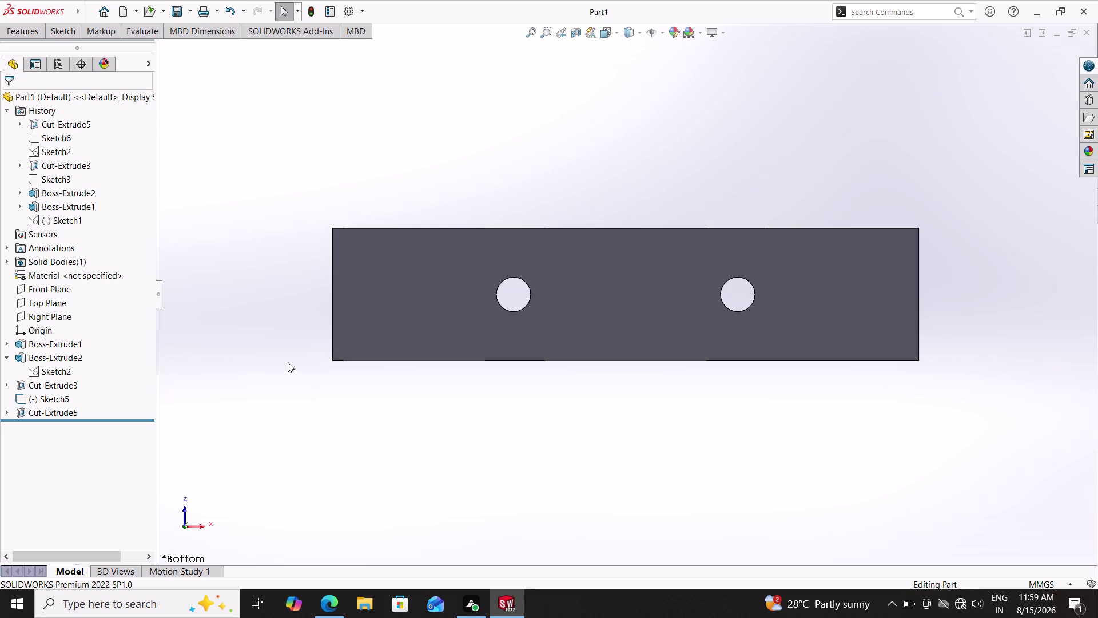
Sketch a center rectangle on the block's bottom face, centred on the left hole.
click(68, 32)
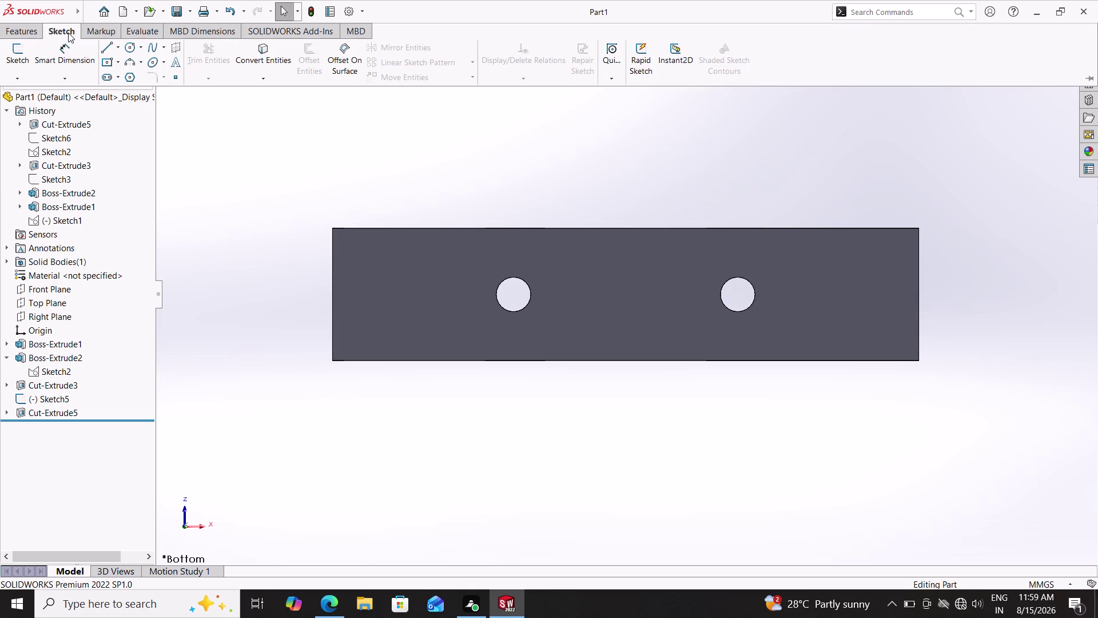
click(120, 65)
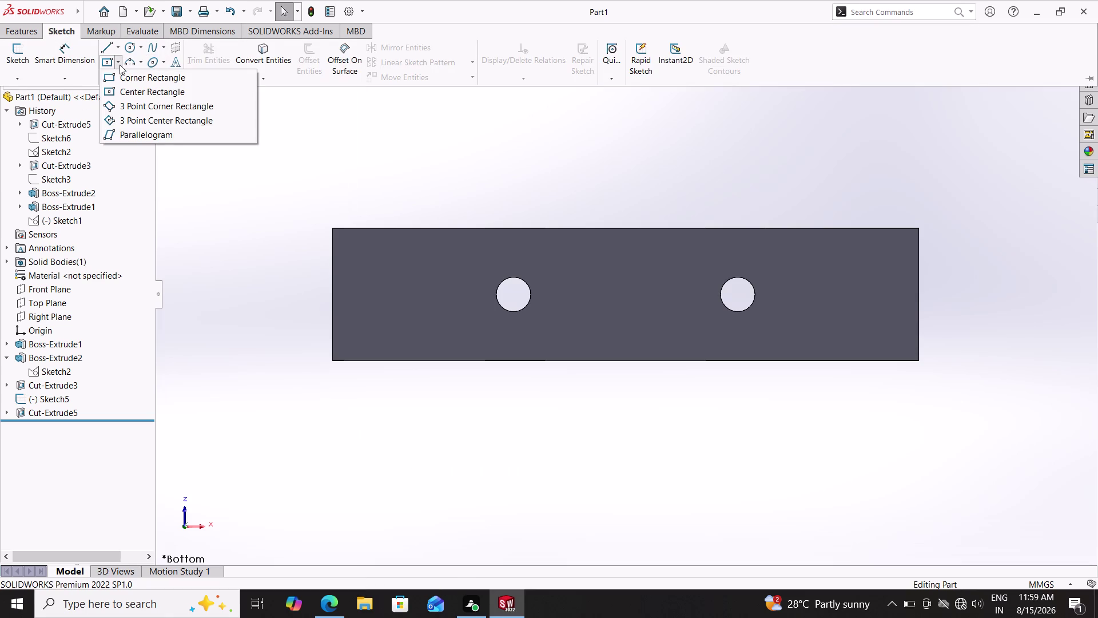
click(136, 89)
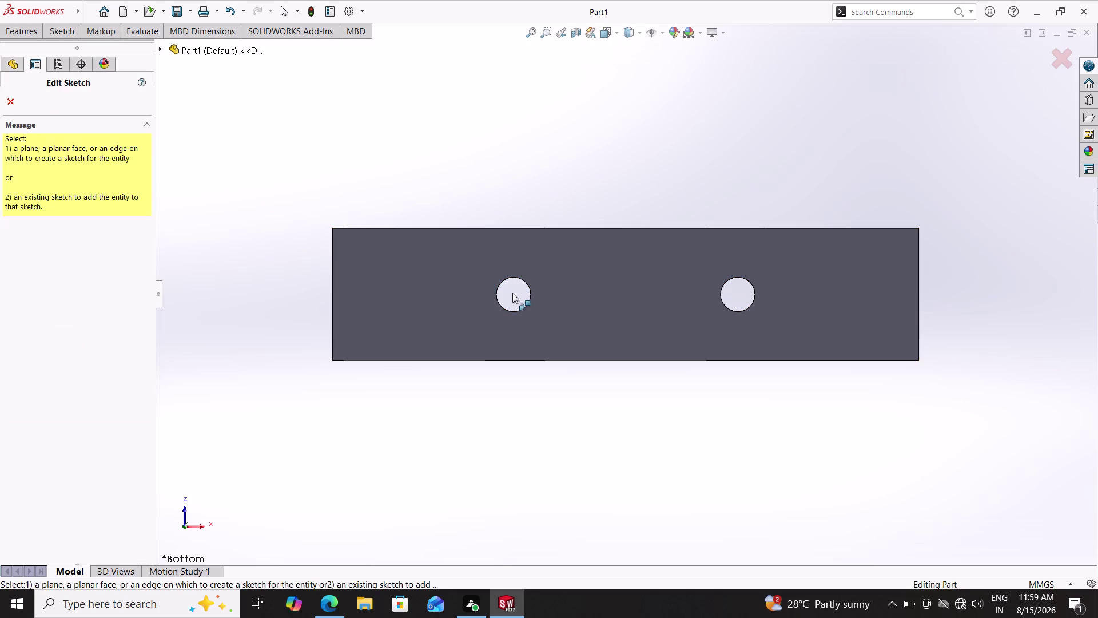
click(534, 299)
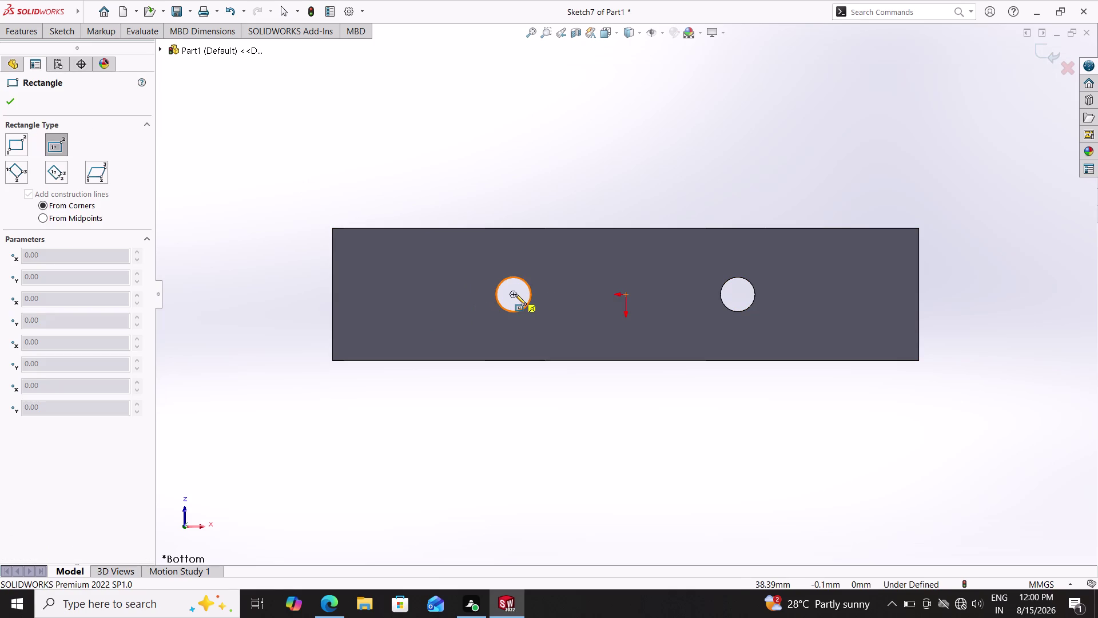
click(512, 294)
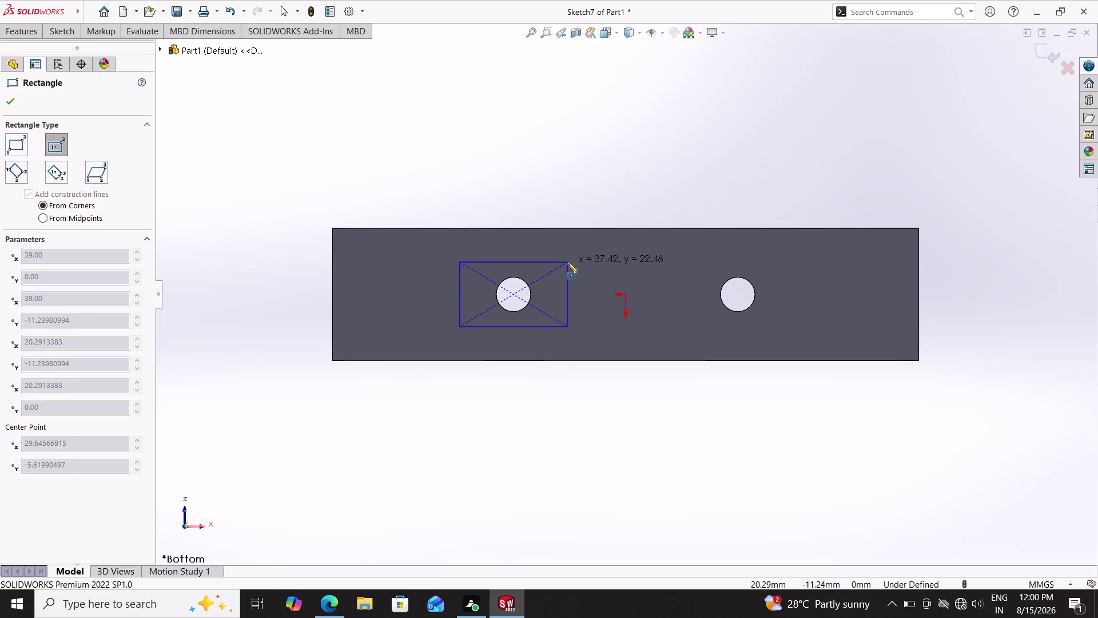
click(566, 262)
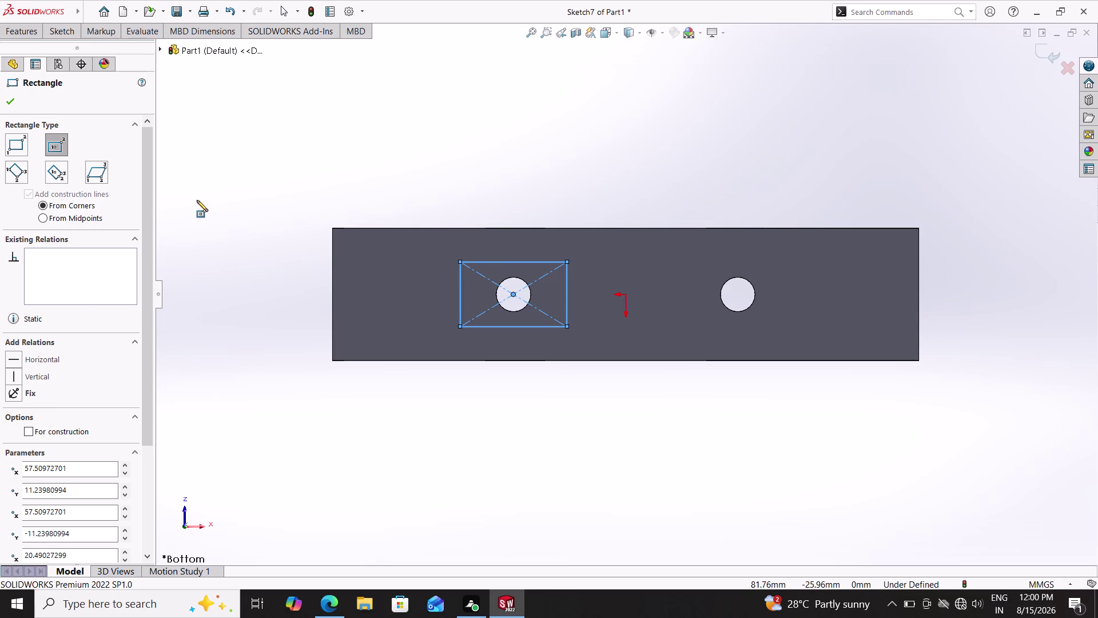
double_click(49, 25)
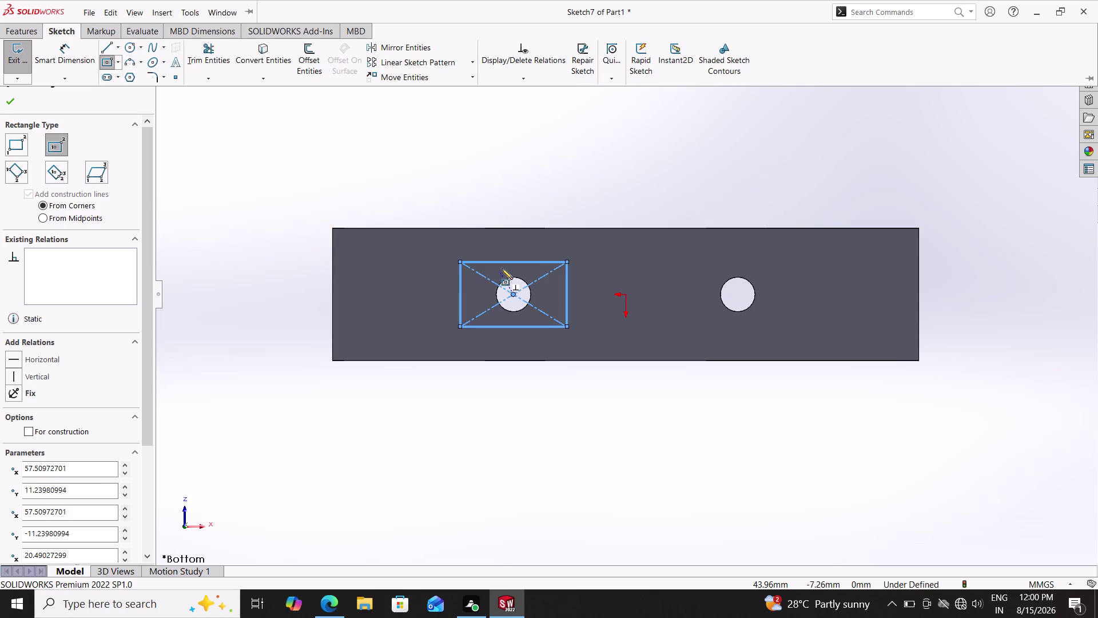
click(72, 58)
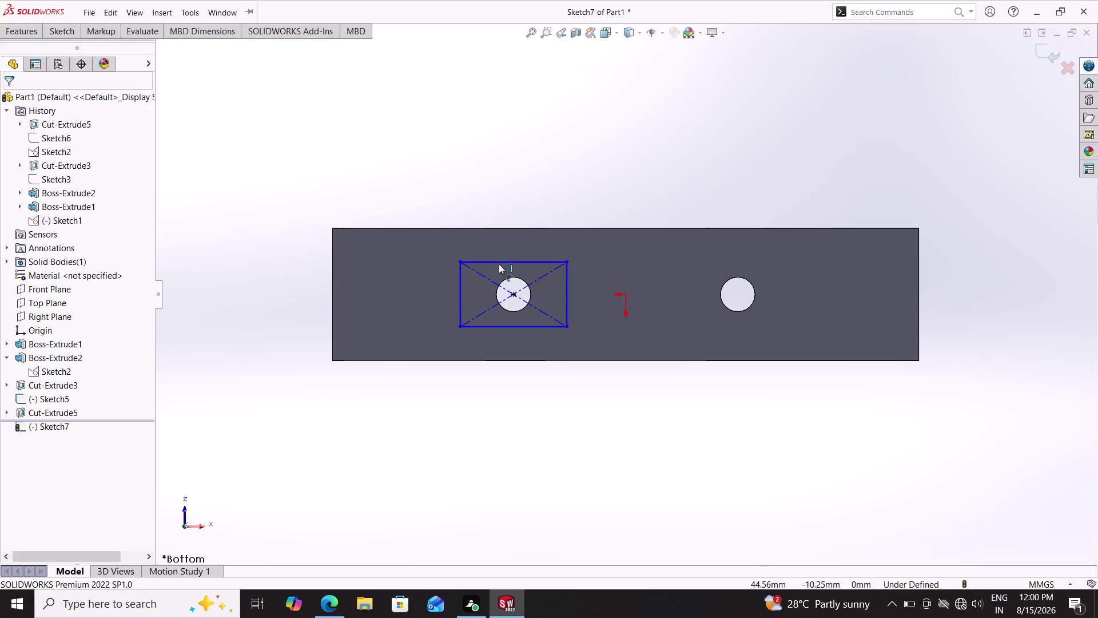
Dimension the rectangle's top and right edges at 28 mm each, making a 28 mm square.
click(501, 262)
click(505, 180)
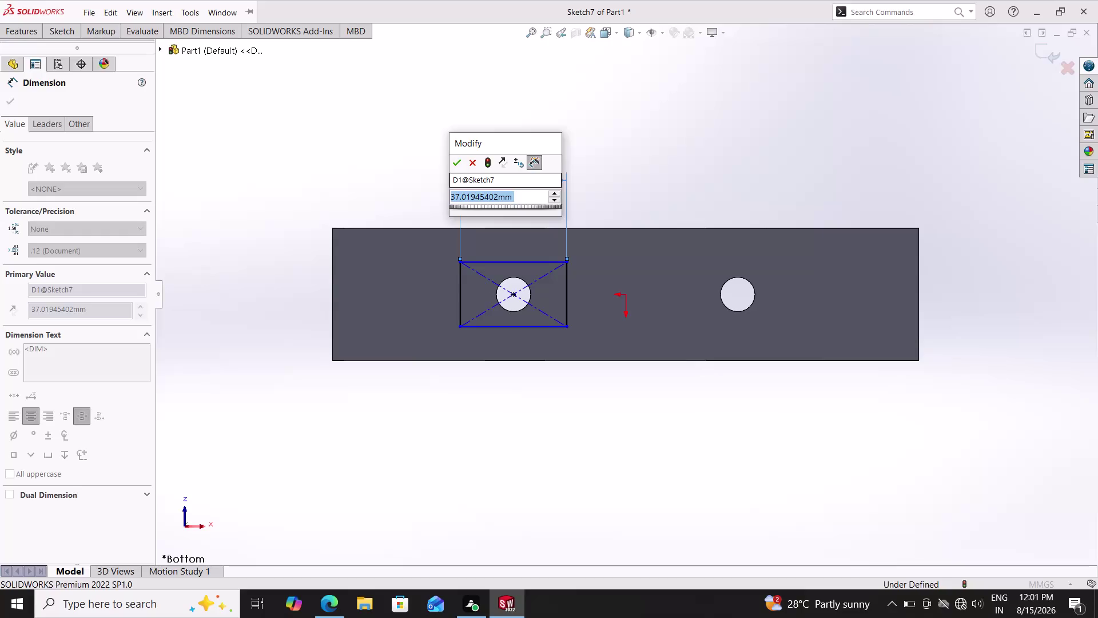
text(28)
key(Return)
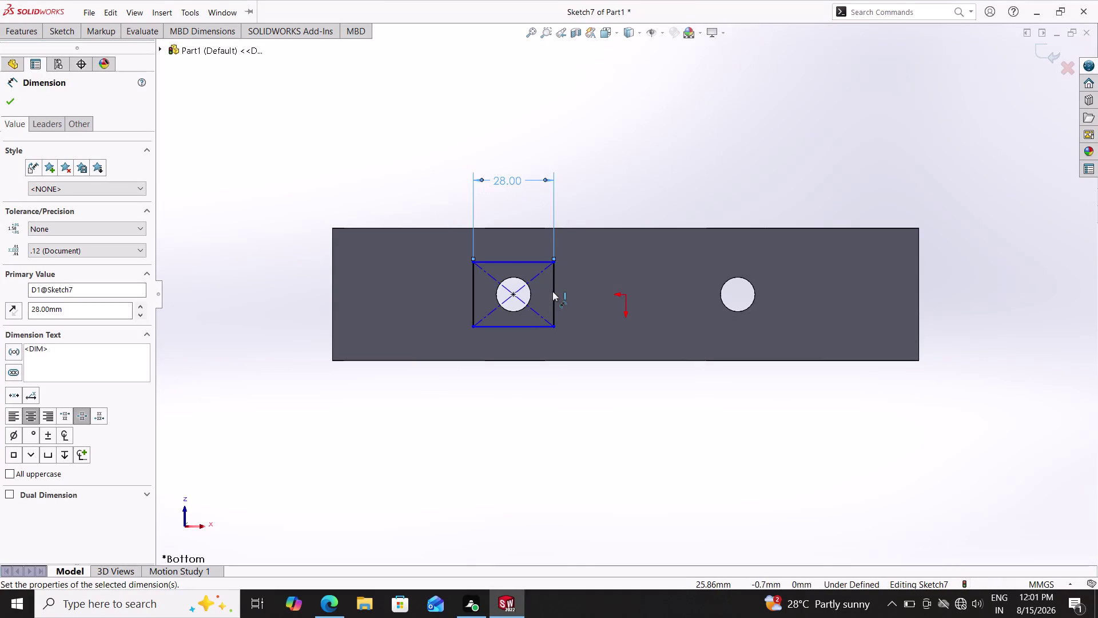
click(553, 291)
click(592, 296)
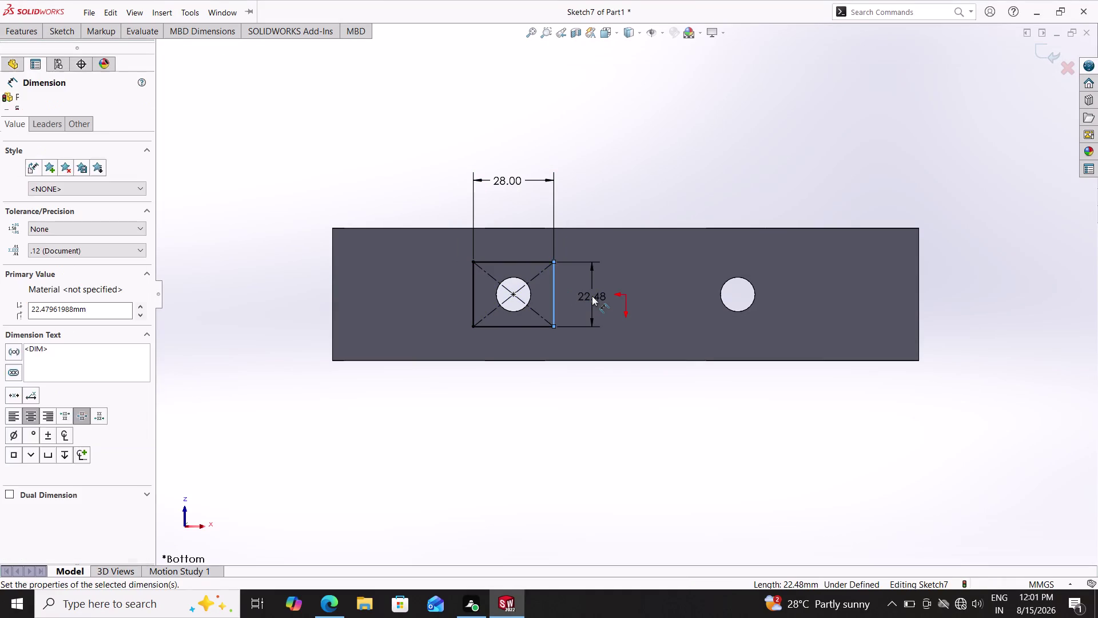
text(28)
key(Return)
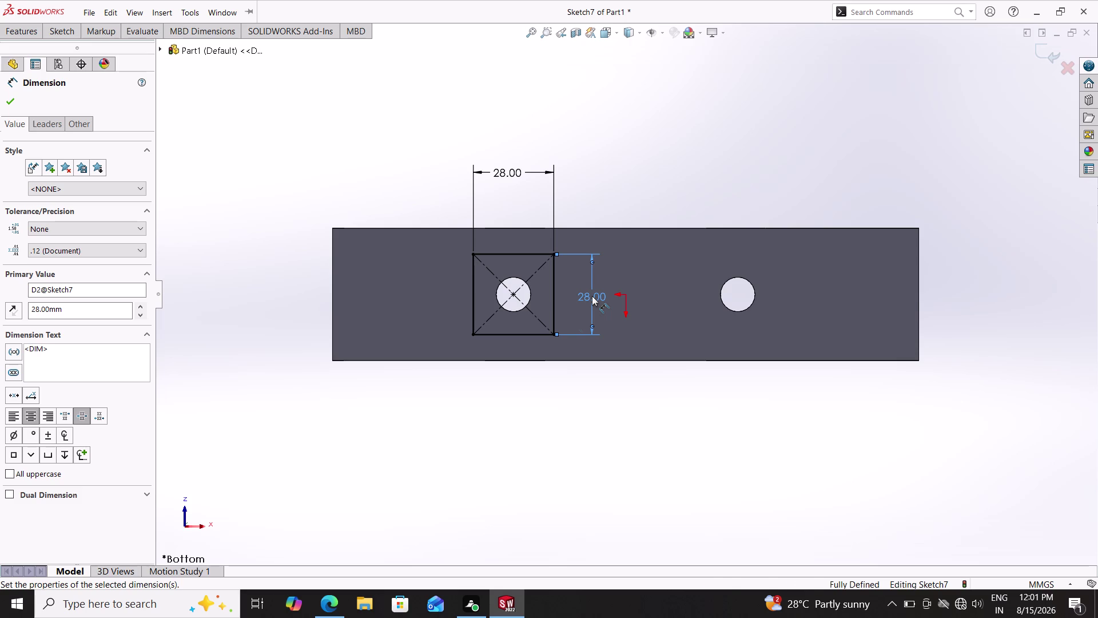
key(Escape)
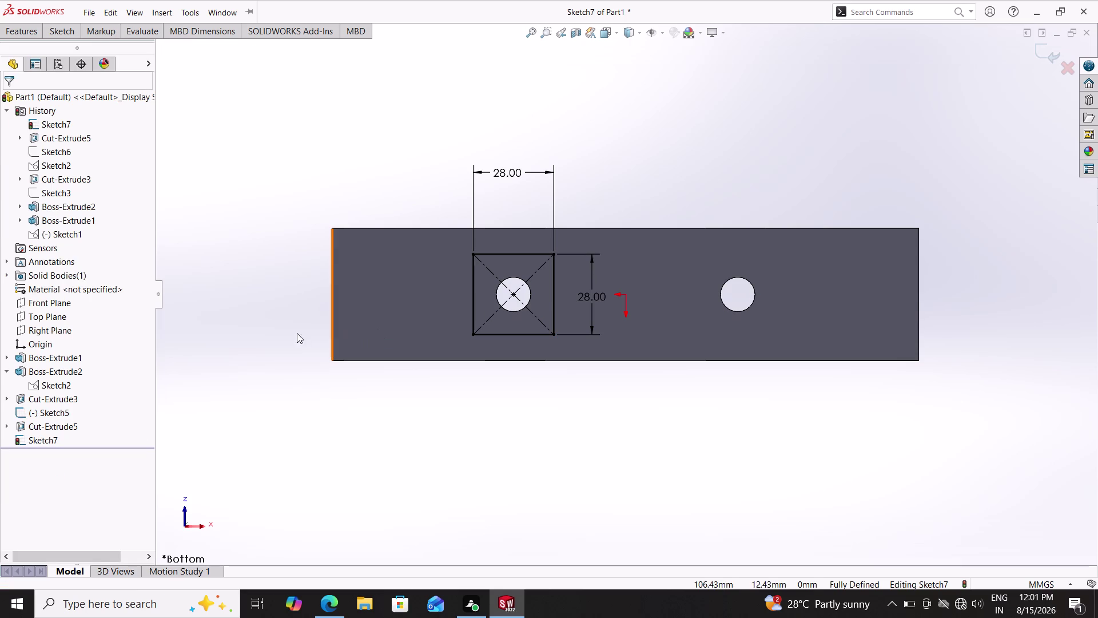
click(65, 31)
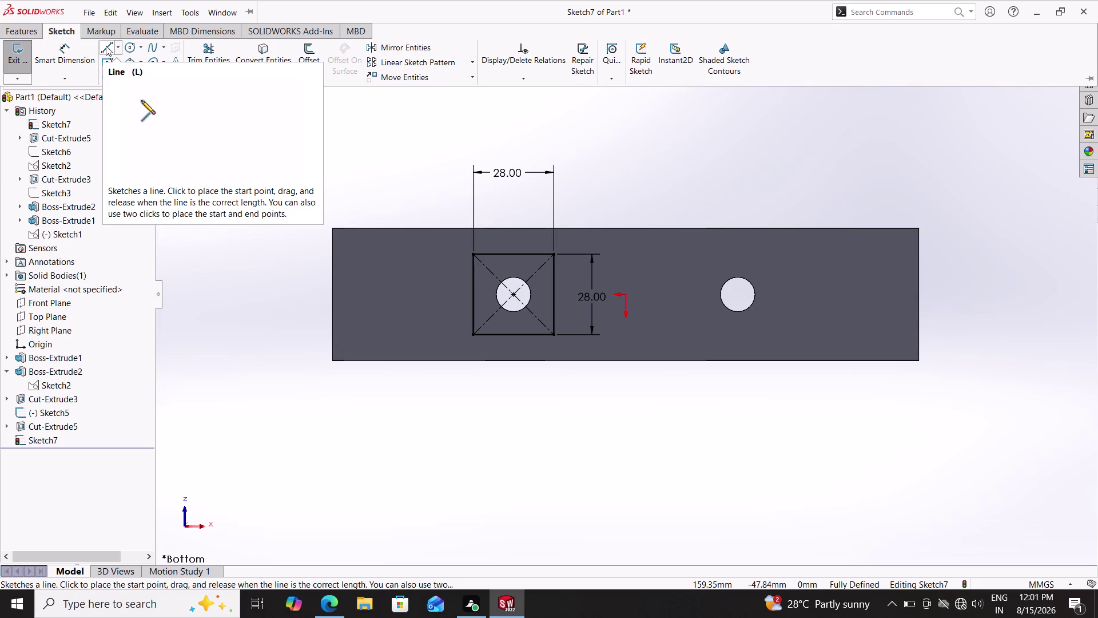
Draw a vertical construction line from the origin to just above the block.
double_click(105, 46)
double_click(67, 32)
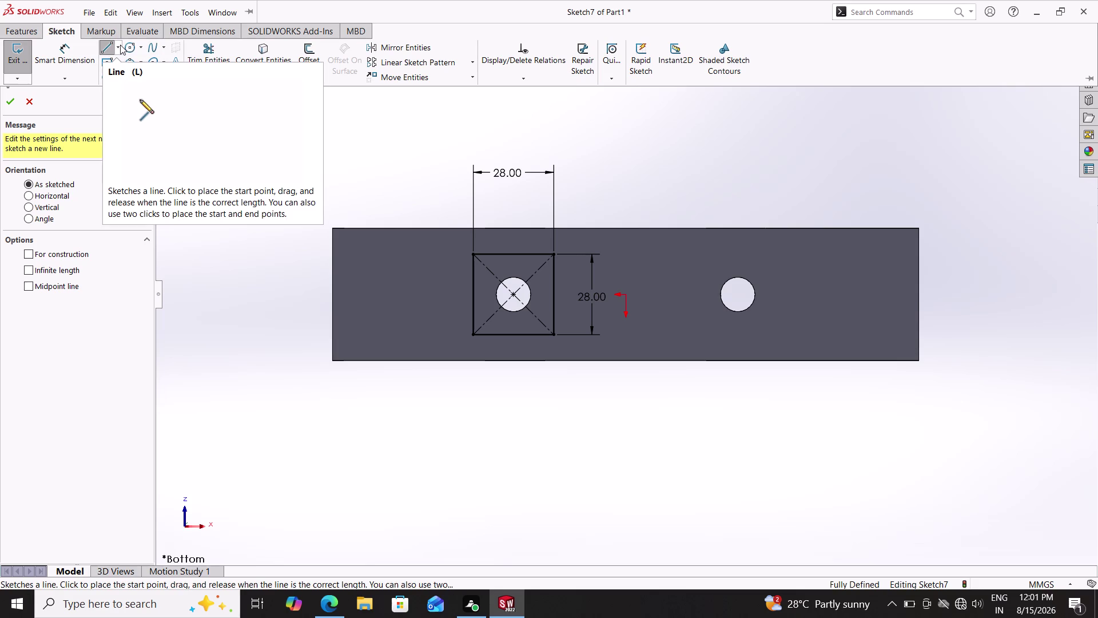
click(116, 43)
click(116, 77)
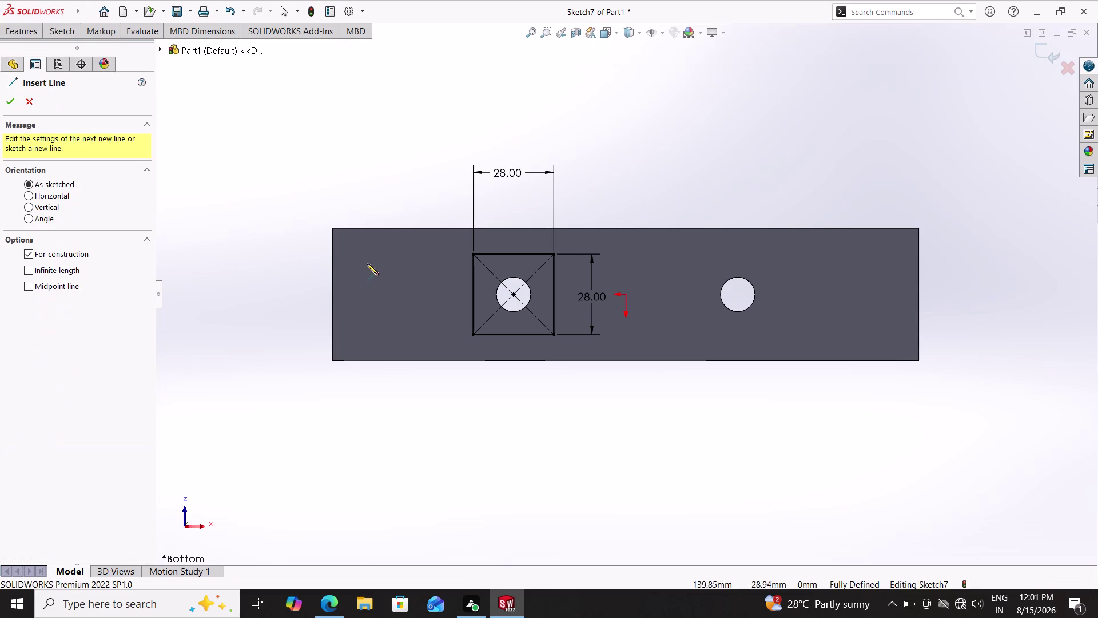
click(627, 295)
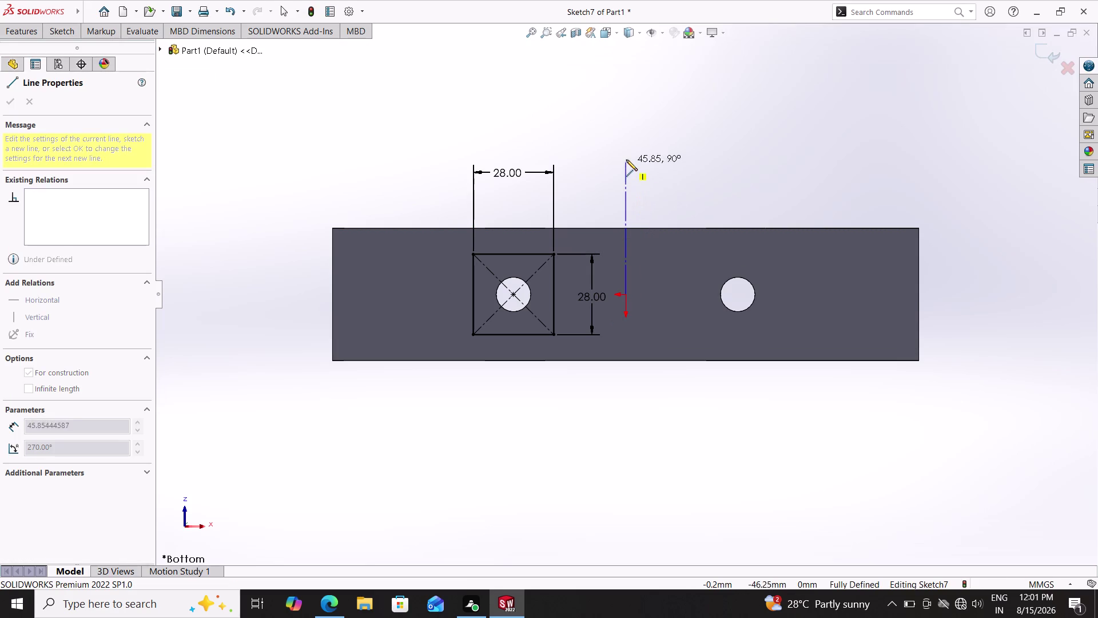
click(627, 151)
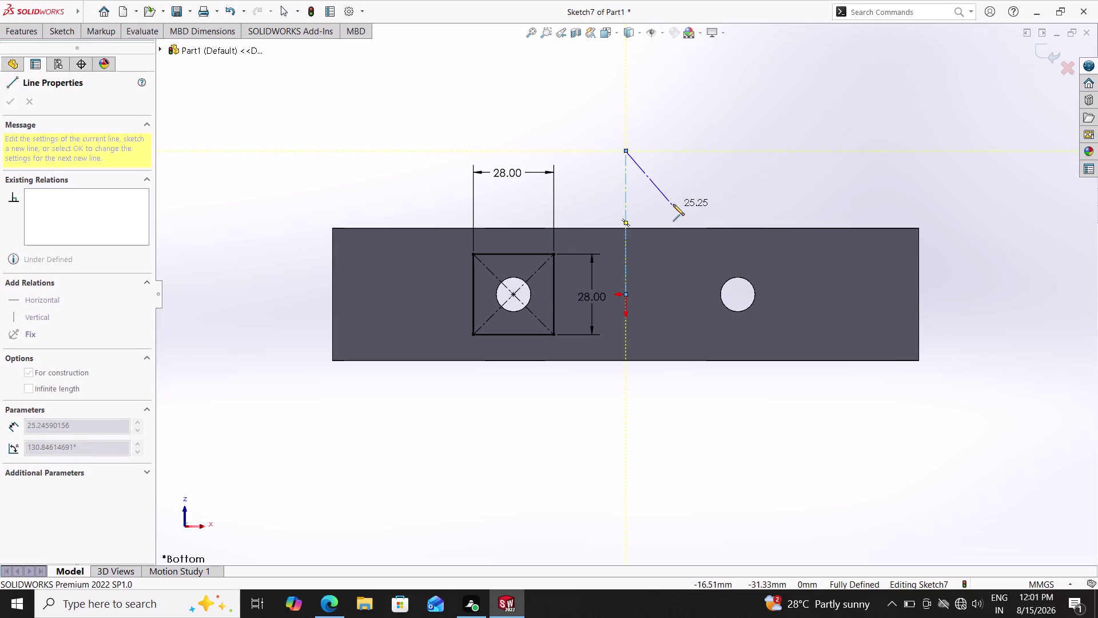
key(Escape)
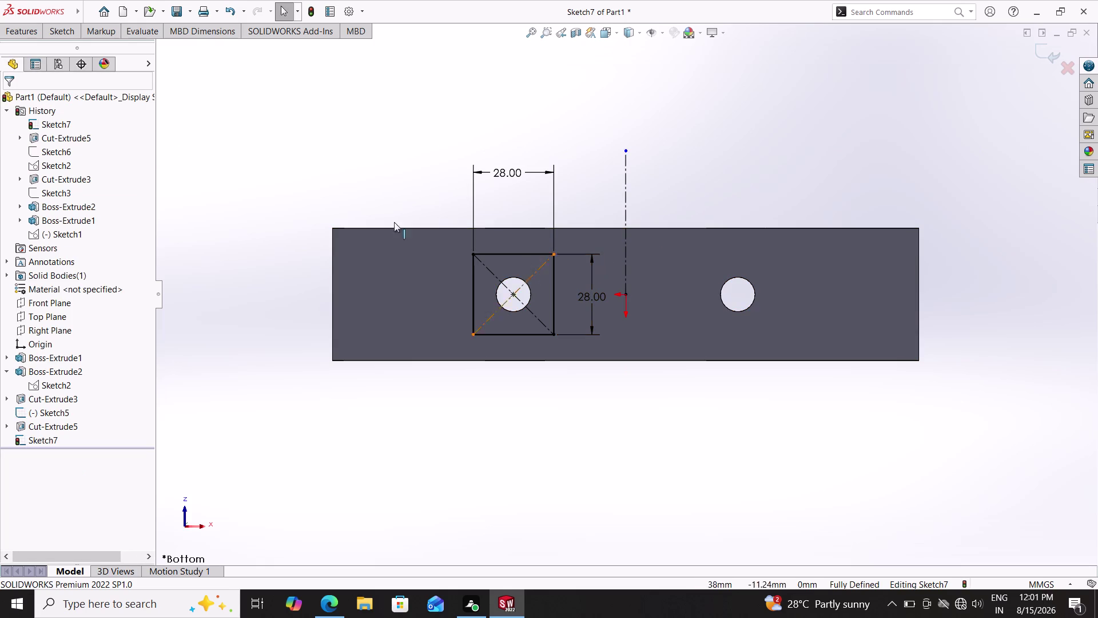
click(73, 38)
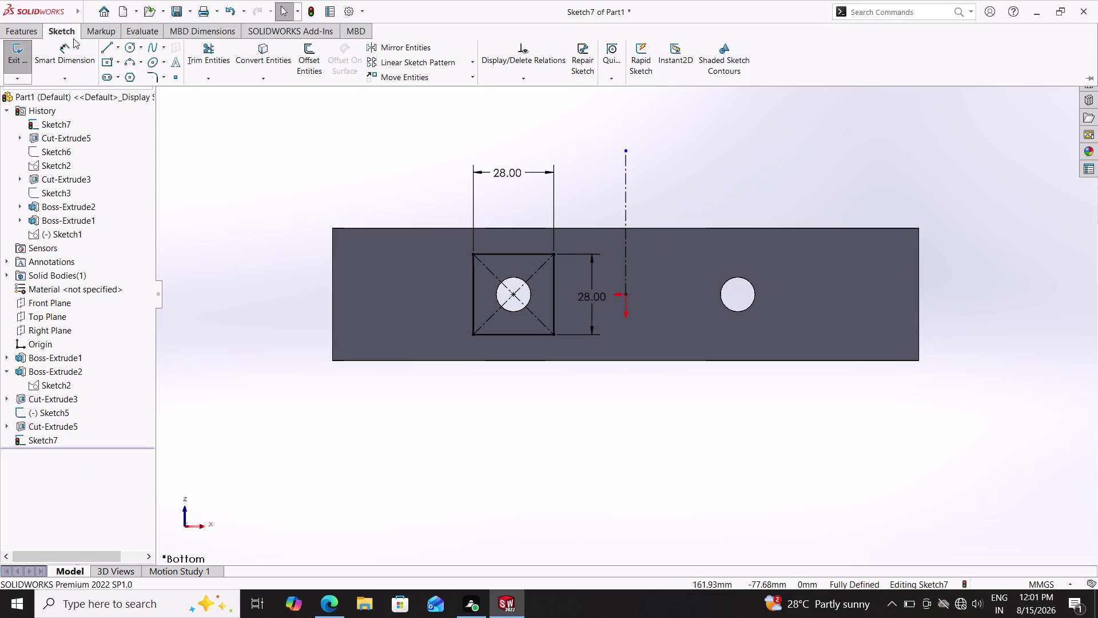
click(409, 43)
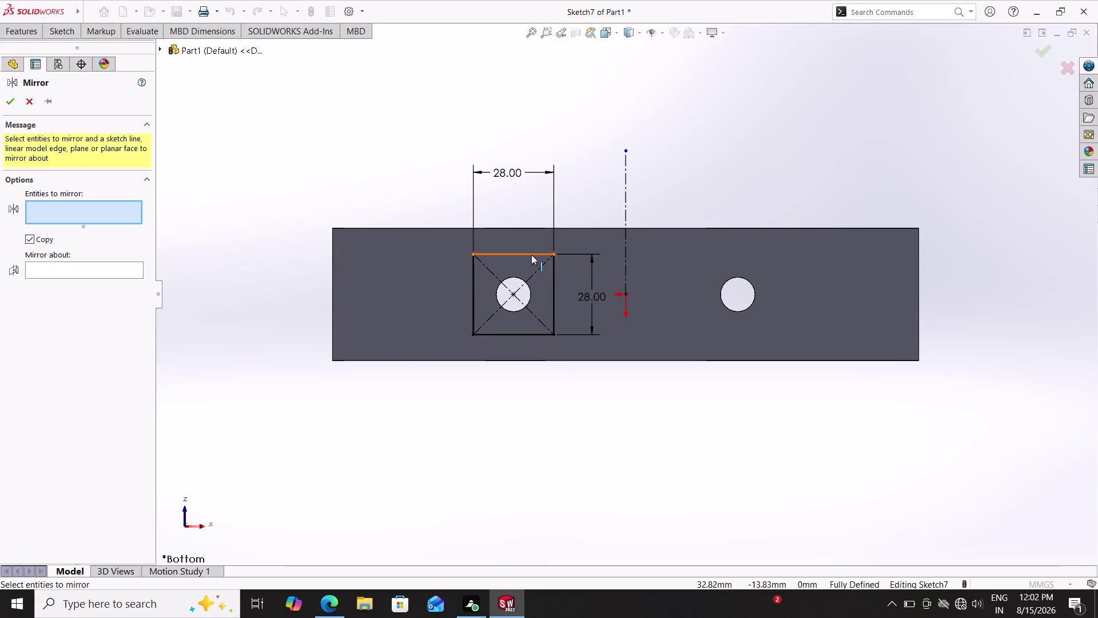
Mirror the square's four edges about the vertical construction line onto the right hole.
click(531, 255)
double_click(474, 281)
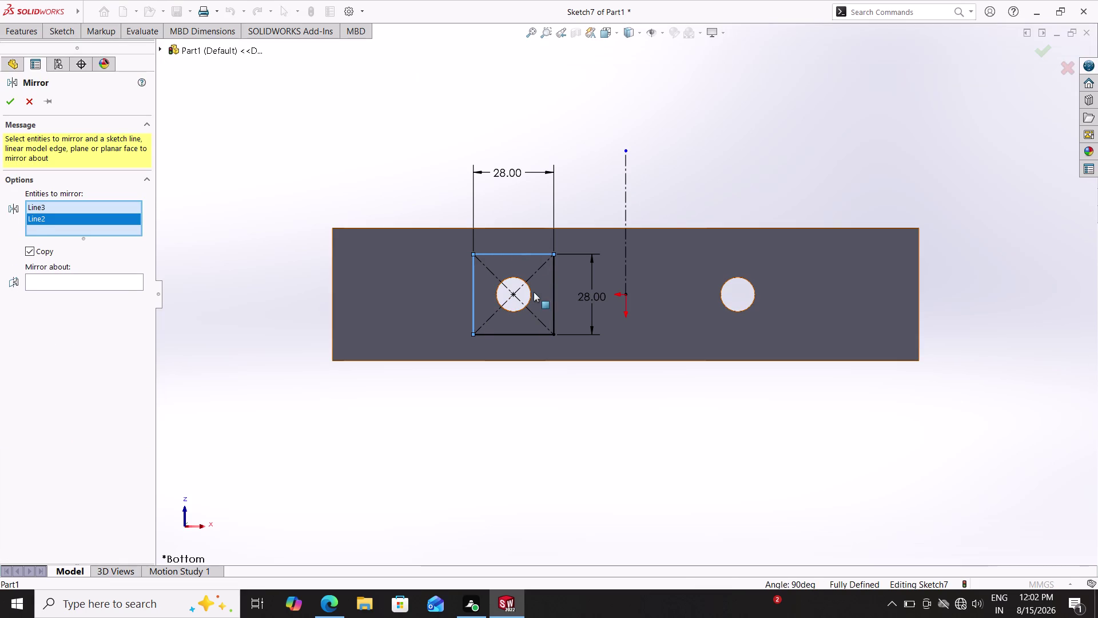
click(550, 292)
click(552, 292)
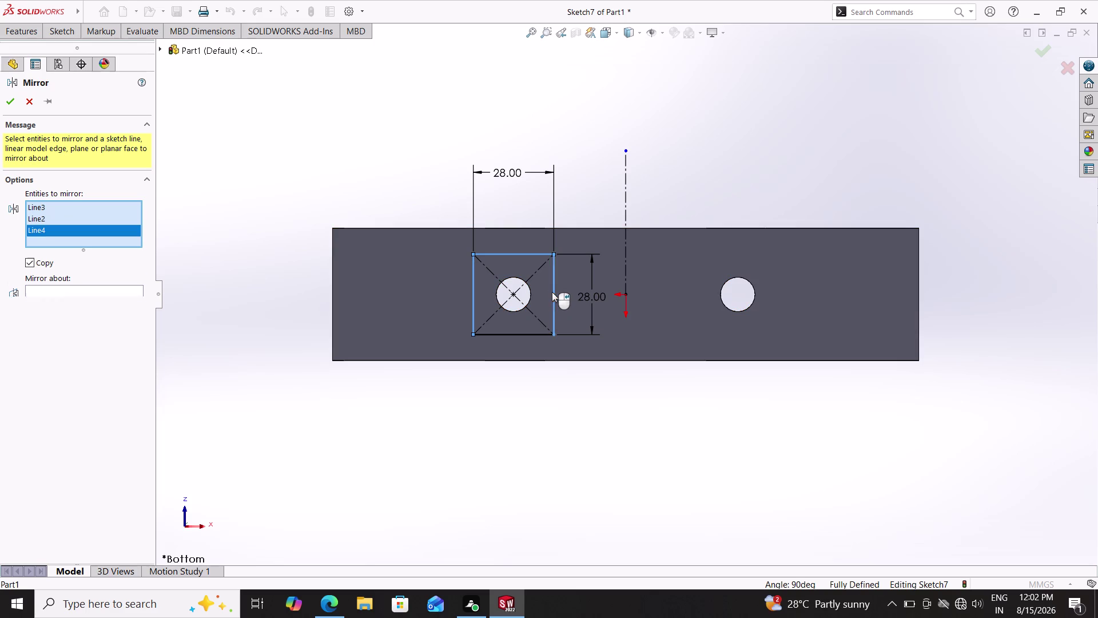
click(525, 331)
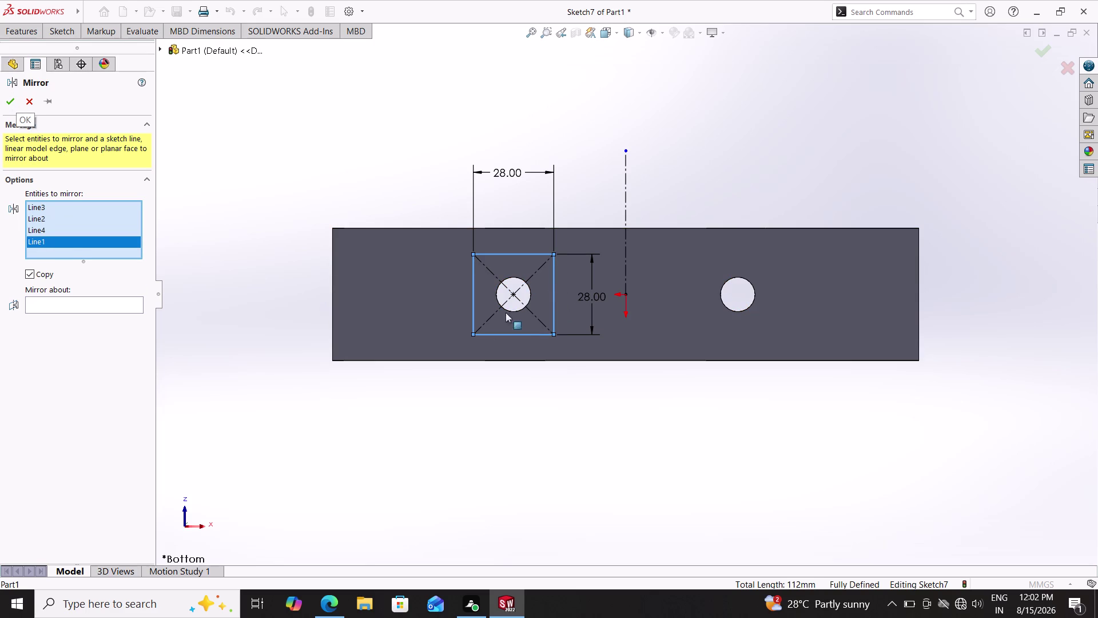
click(75, 305)
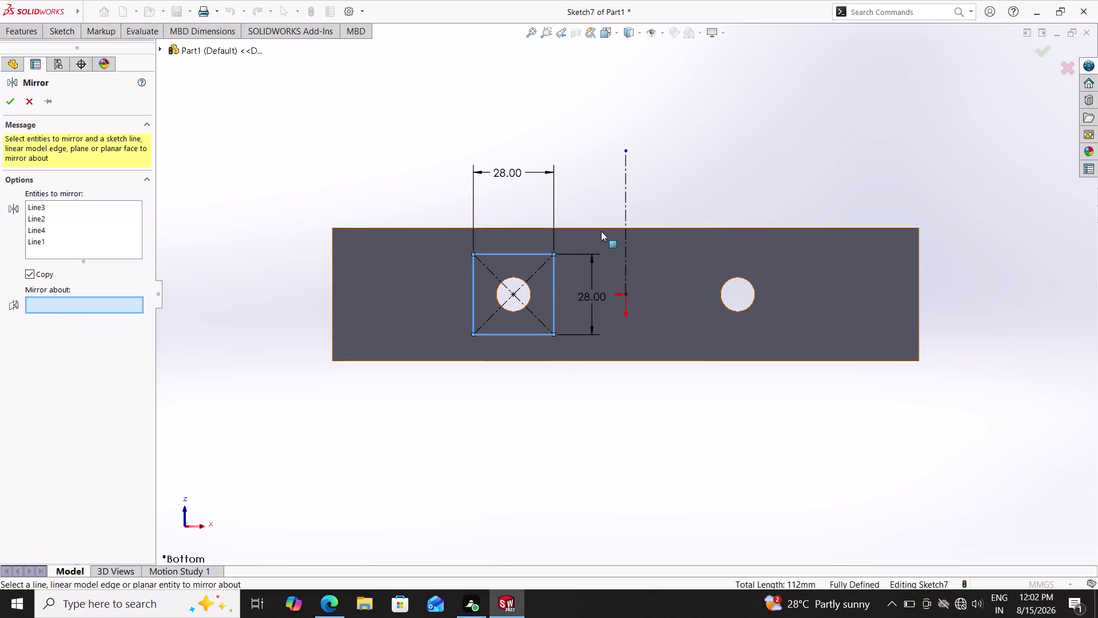
click(626, 199)
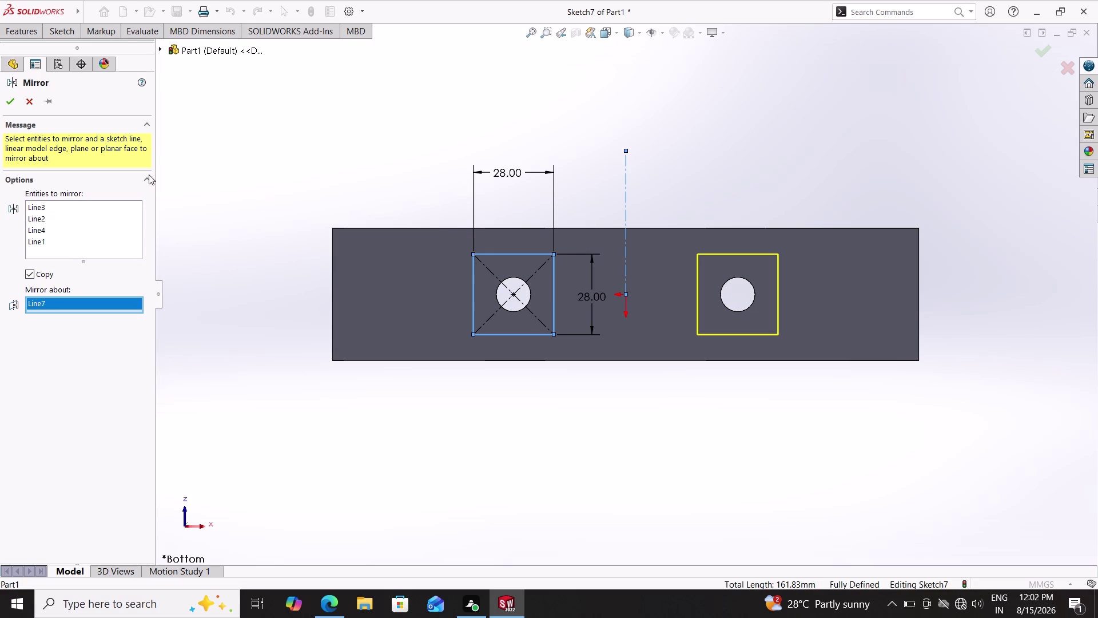
click(9, 102)
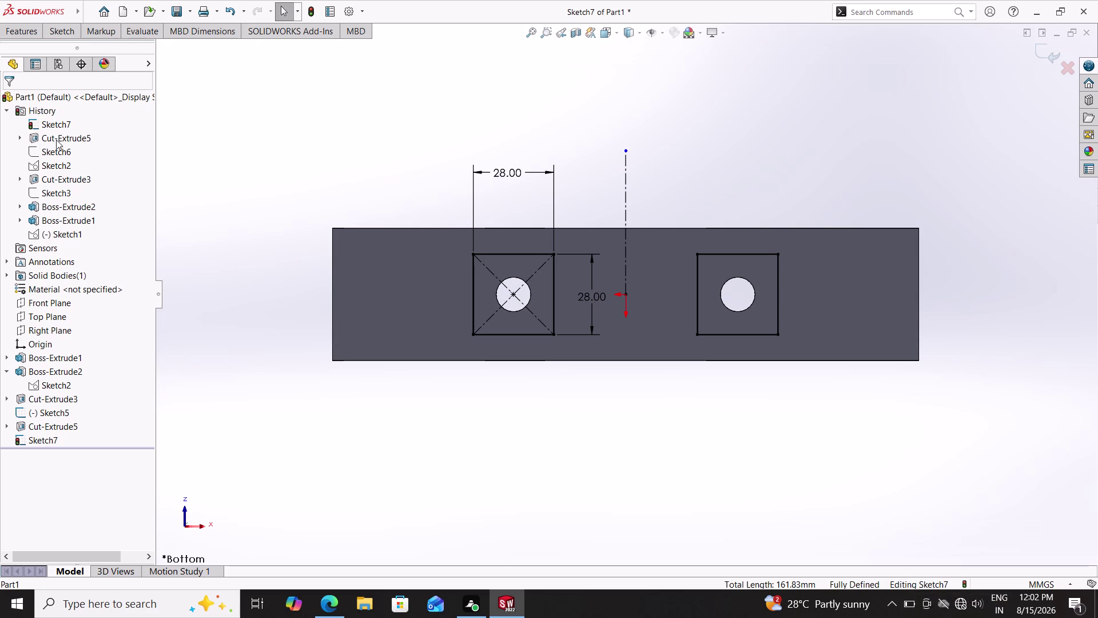
click(174, 9)
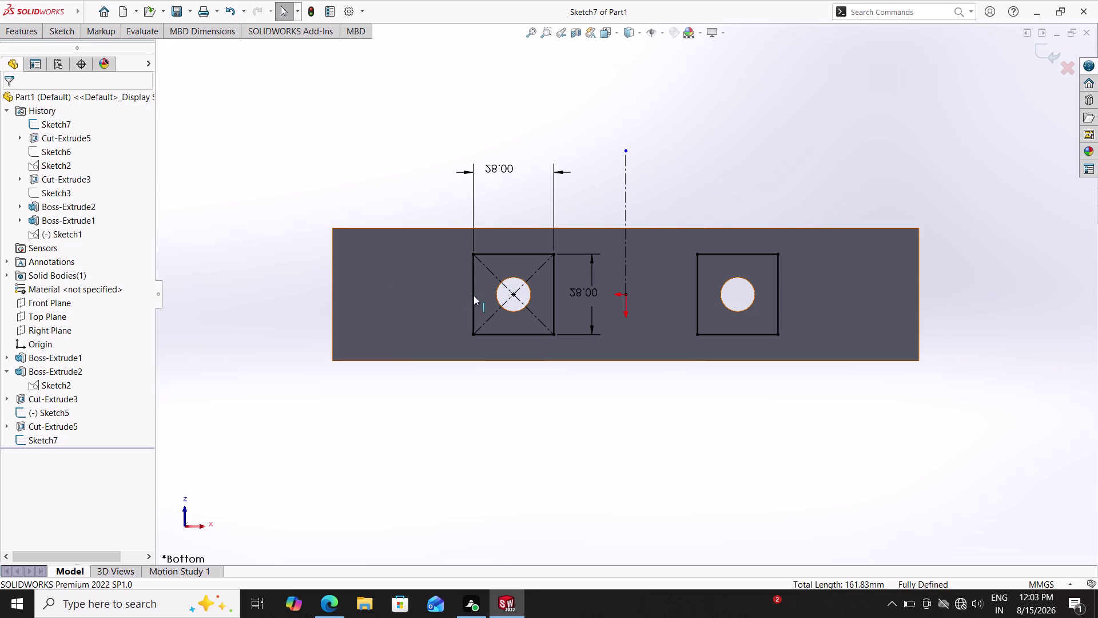
Make the left square's two diagonals perpendicular and delete its redundant 28.00 height dimension.
click(495, 277)
click(540, 268)
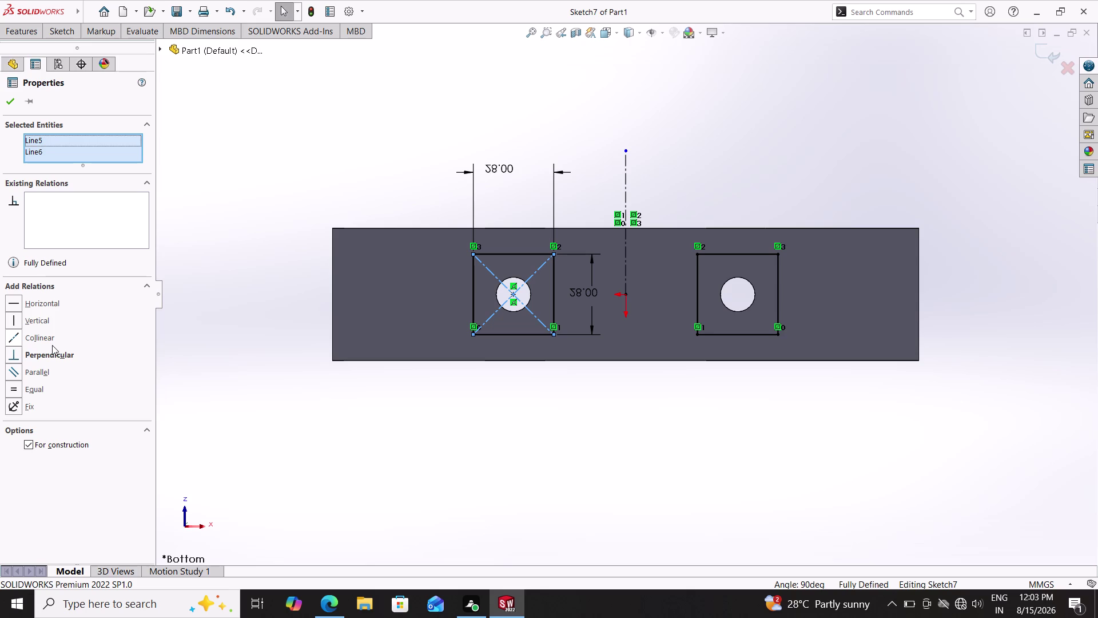
double_click(21, 356)
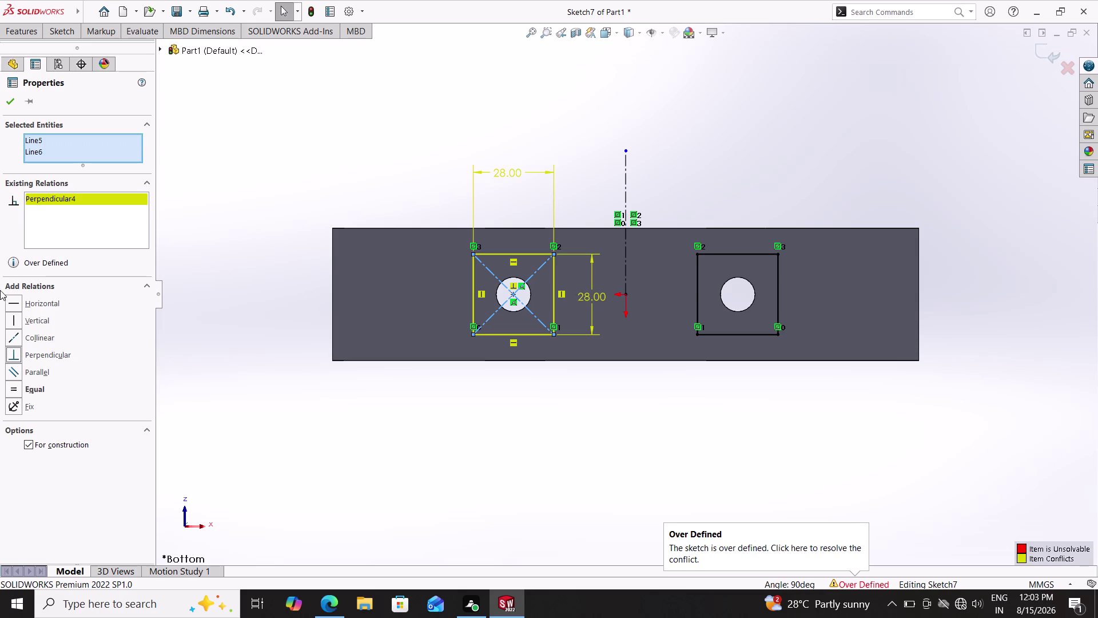
click(14, 97)
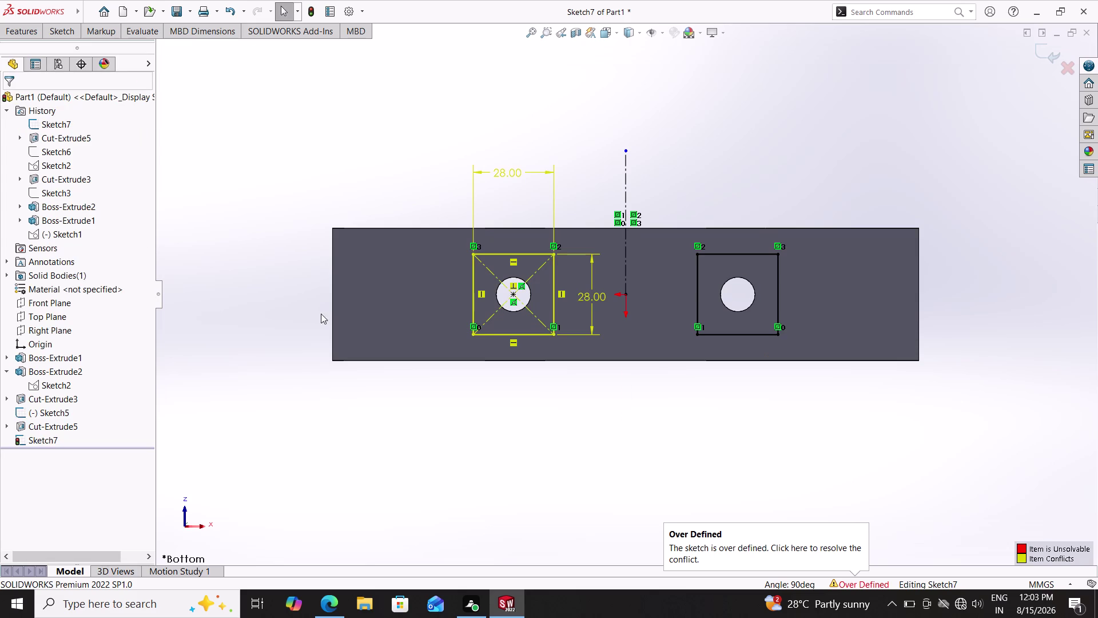
click(590, 278)
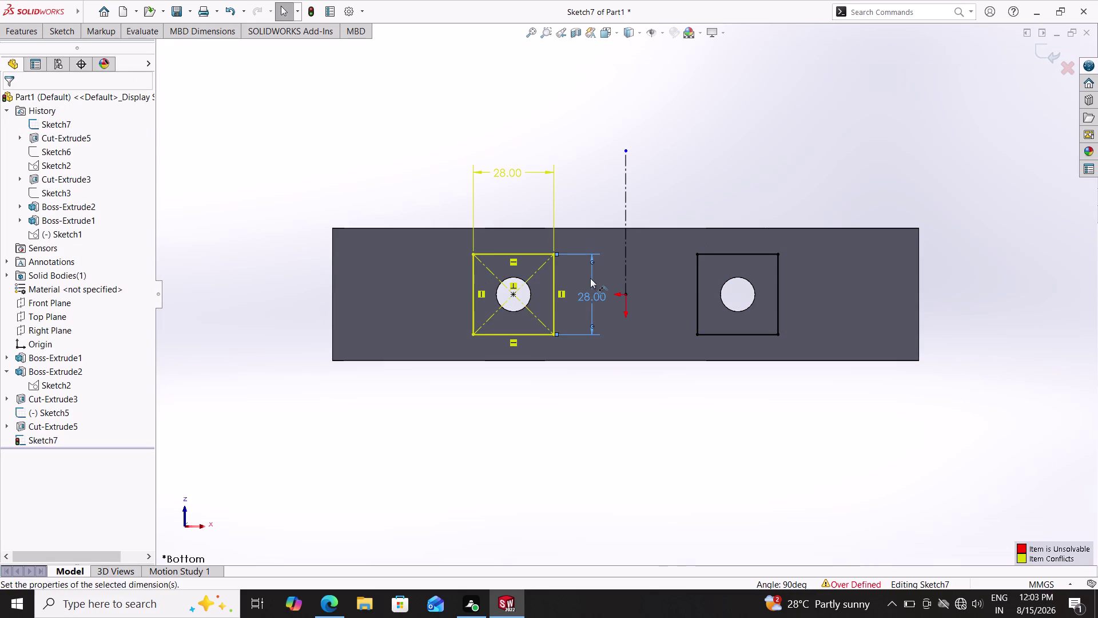
key(Delete)
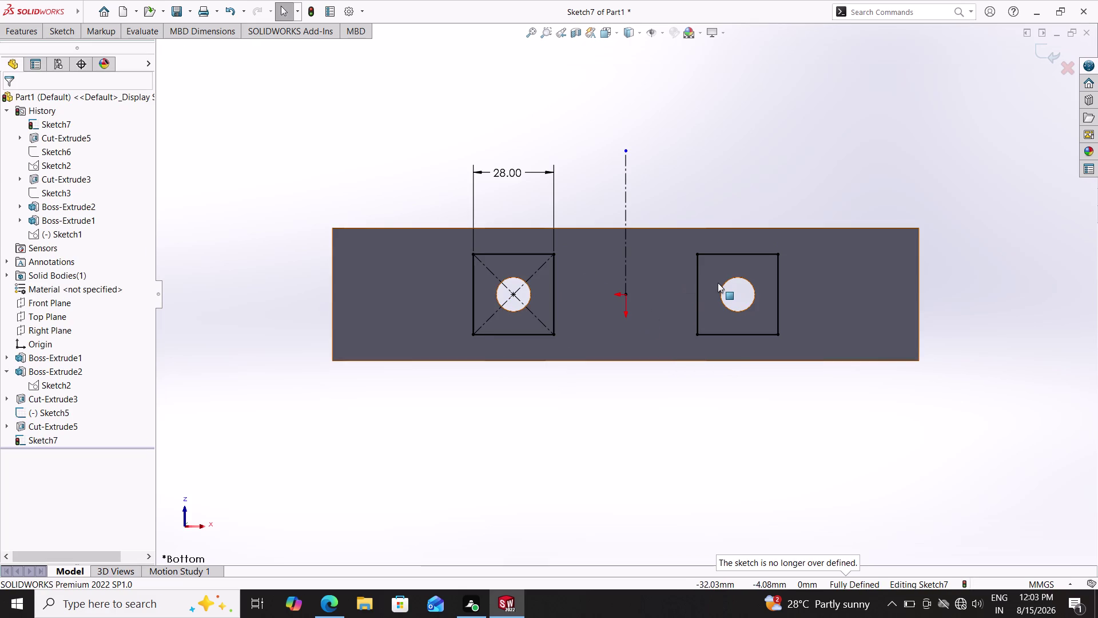
Delete the right square's left, right and remaining edges, keeping only its bottom line.
click(698, 278)
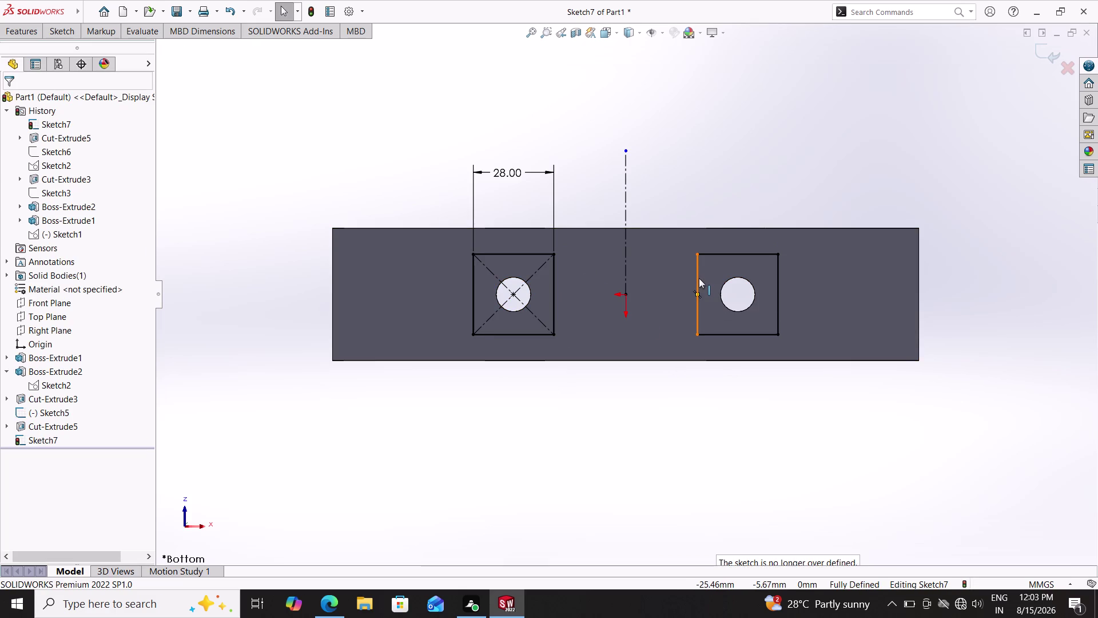
click(715, 253)
click(778, 286)
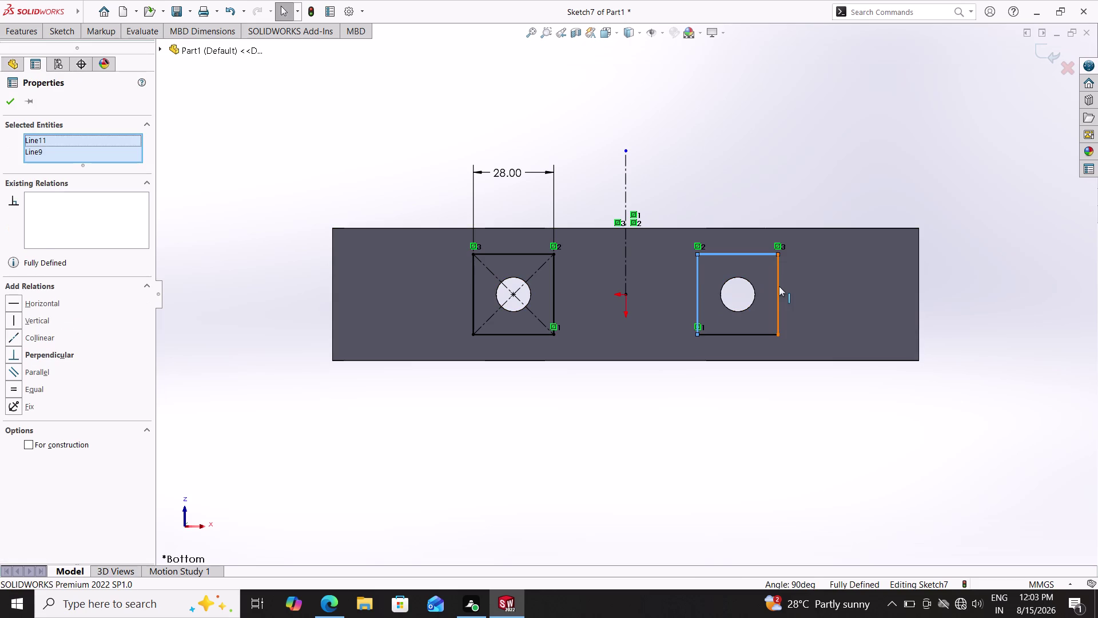
double_click(746, 333)
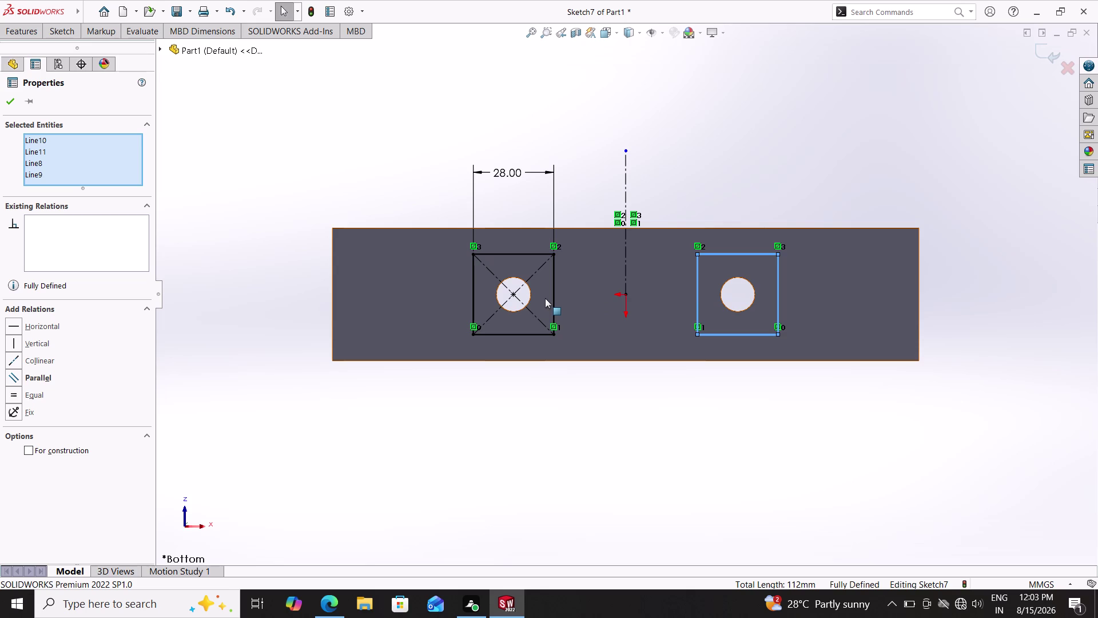
key(Delete)
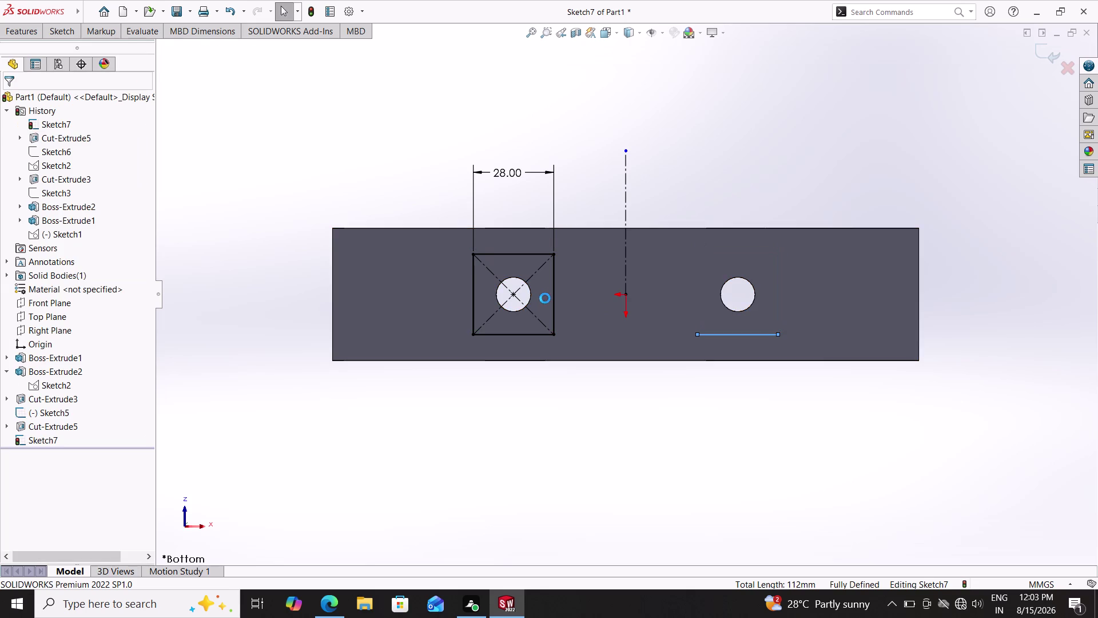
double_click(61, 29)
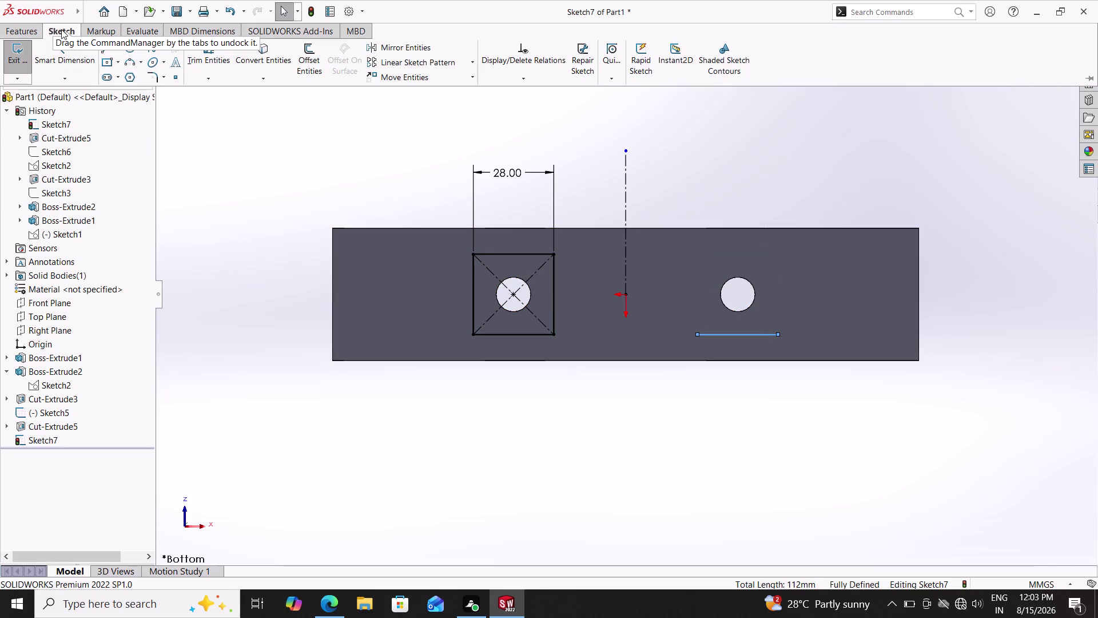
click(394, 43)
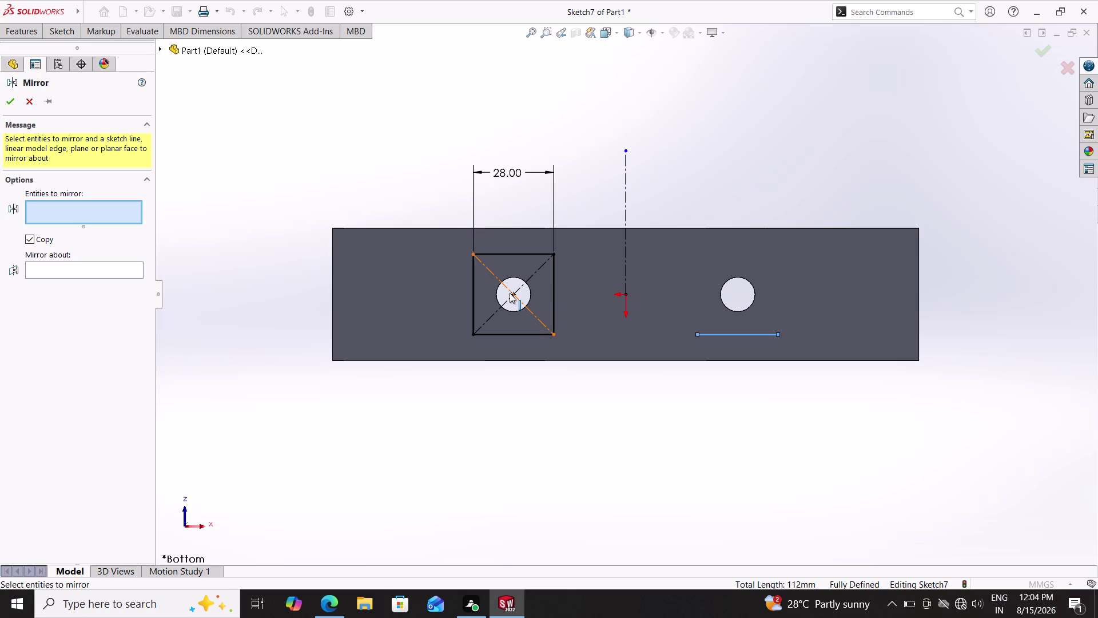
Mirror the left square's top, left, right and bottom edges about the vertical centreline.
click(510, 254)
double_click(474, 278)
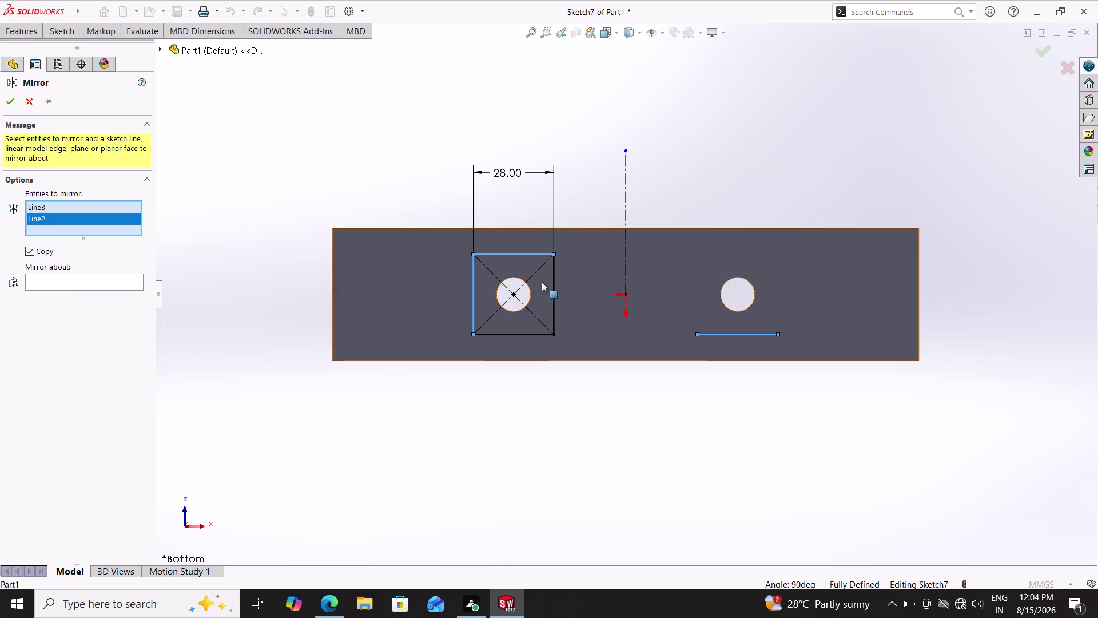
click(554, 283)
click(517, 334)
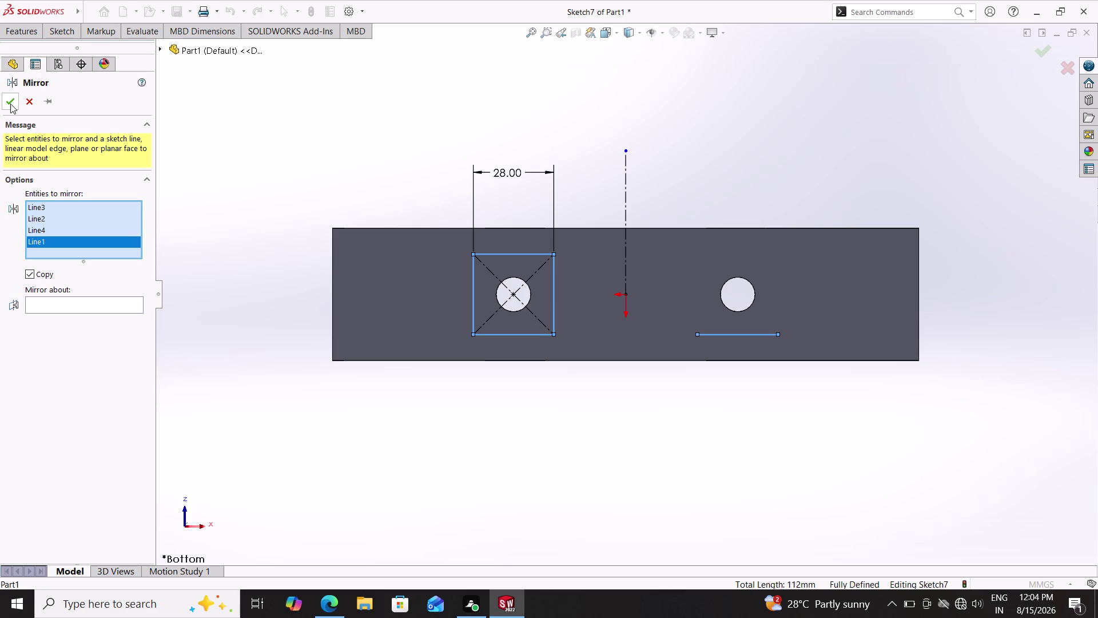
click(73, 300)
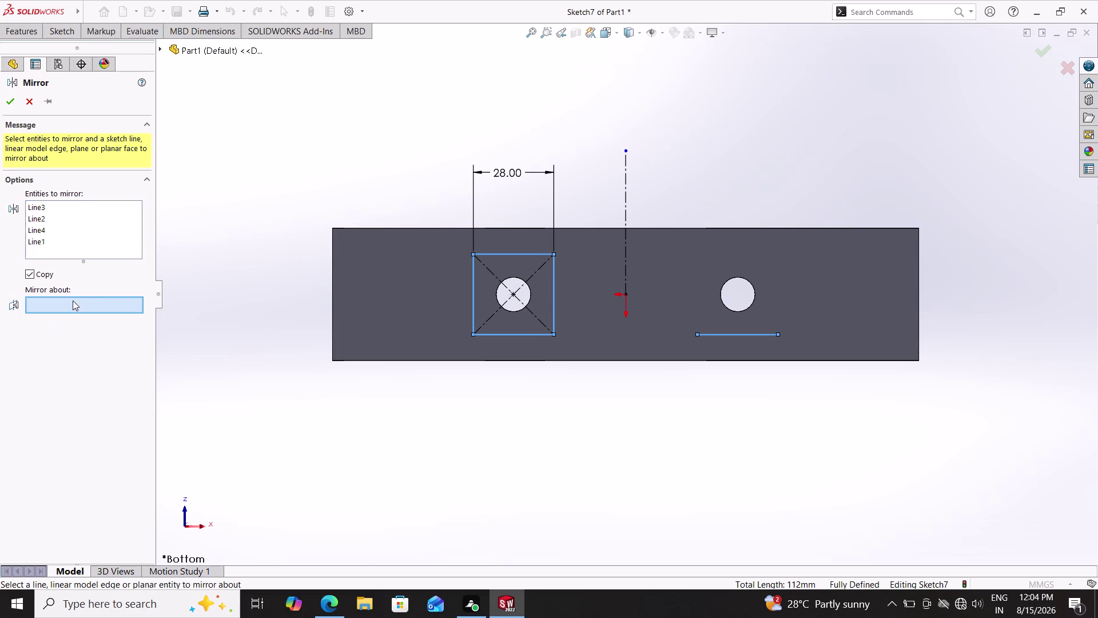
click(624, 187)
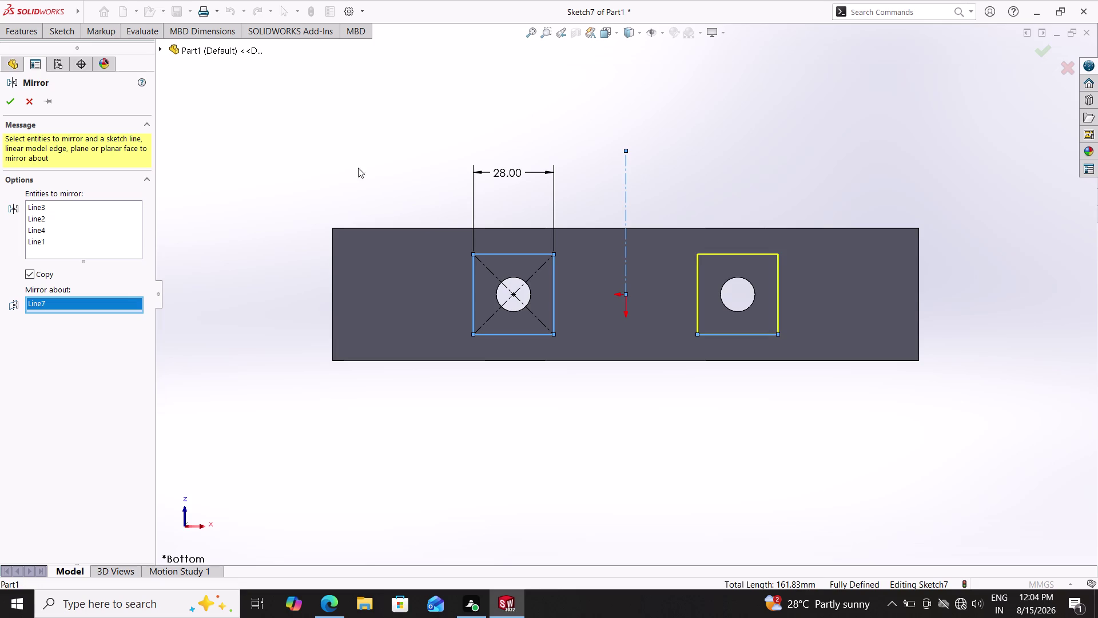
double_click(7, 98)
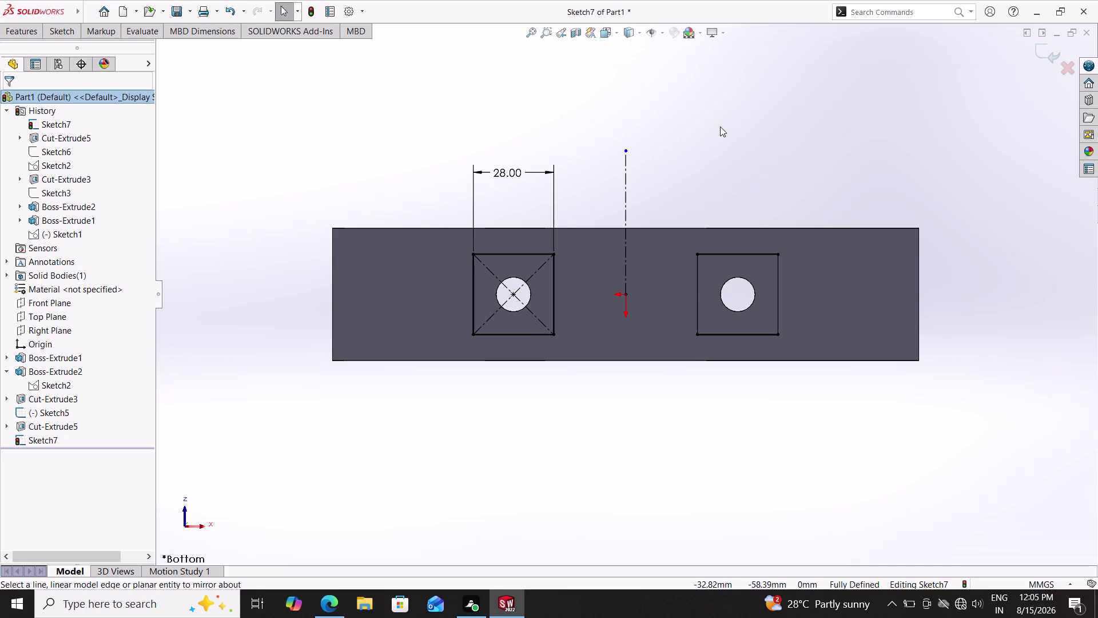
Mirror the left square's two diagonal construction lines about the vertical centreline.
click(532, 272)
click(536, 317)
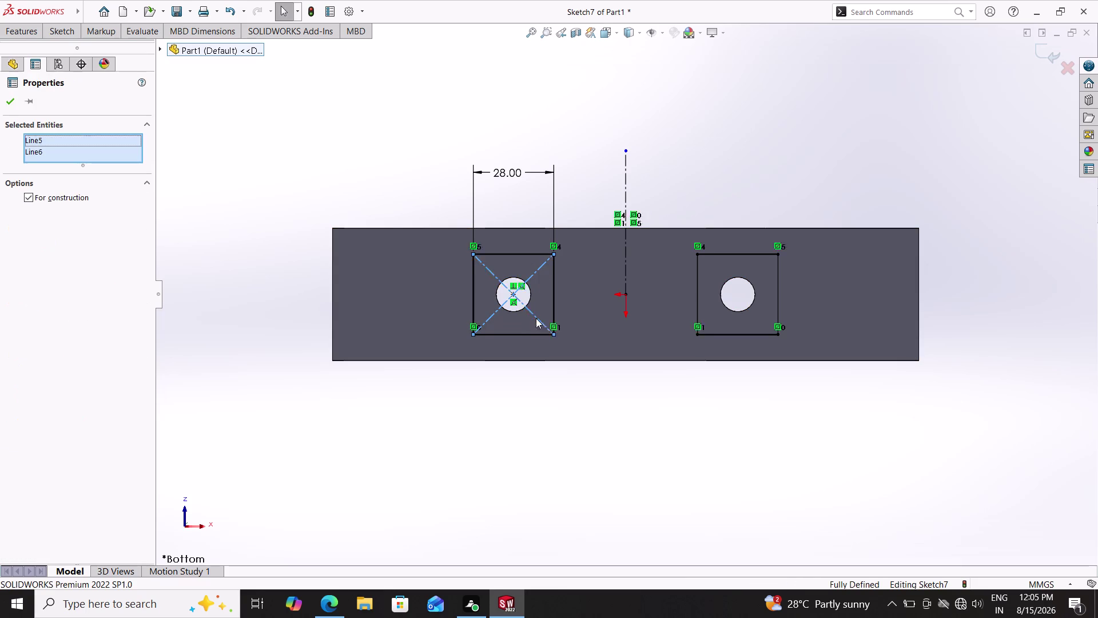
click(63, 33)
click(437, 47)
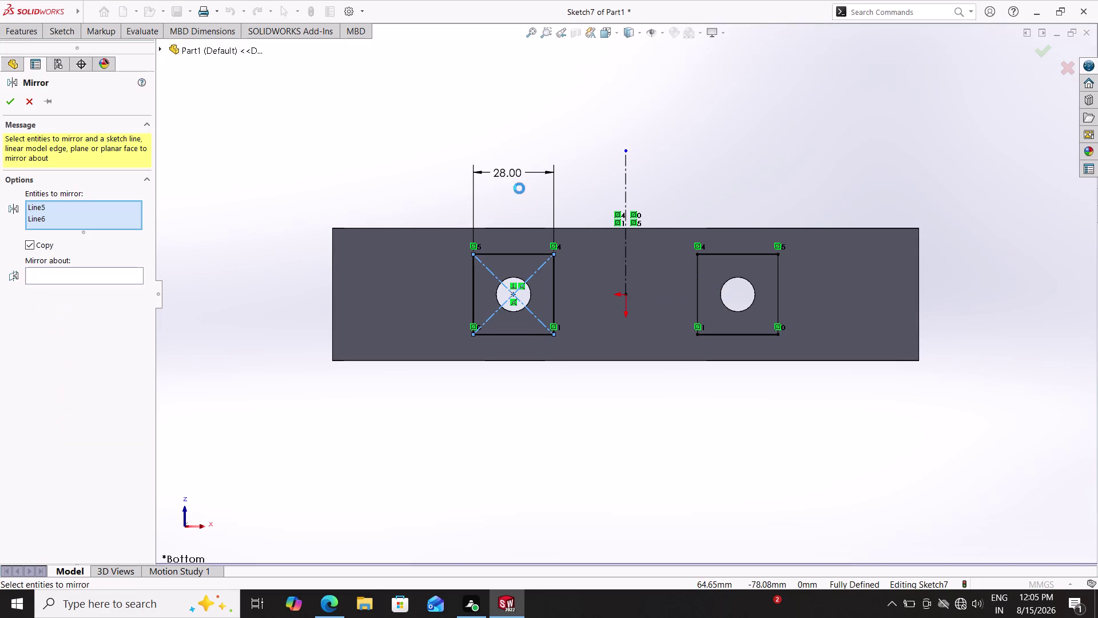
click(52, 278)
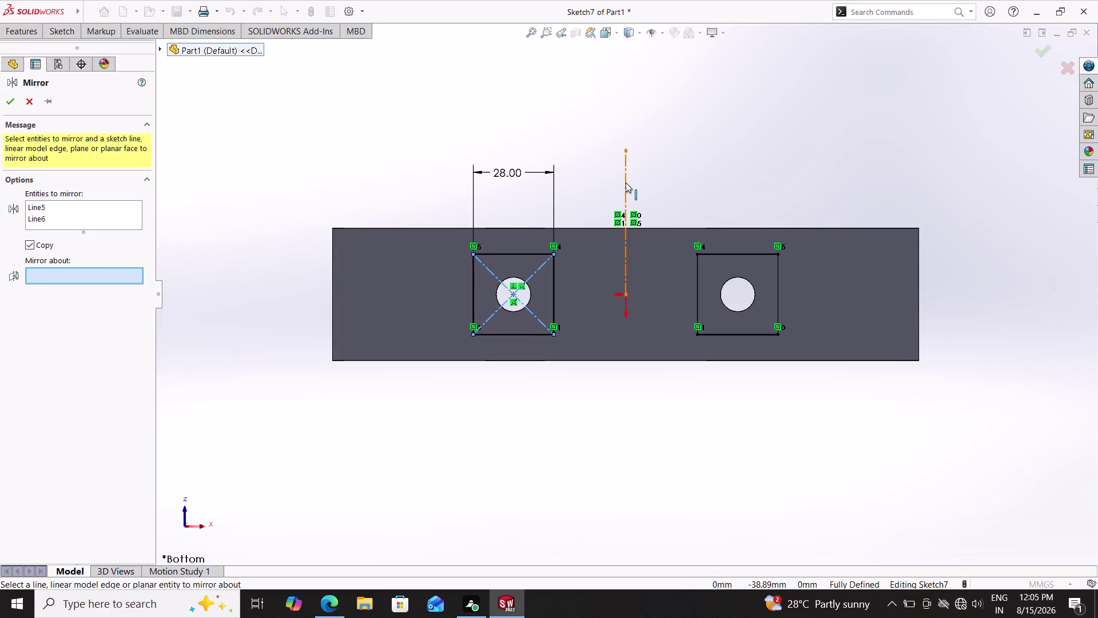
click(626, 182)
click(8, 99)
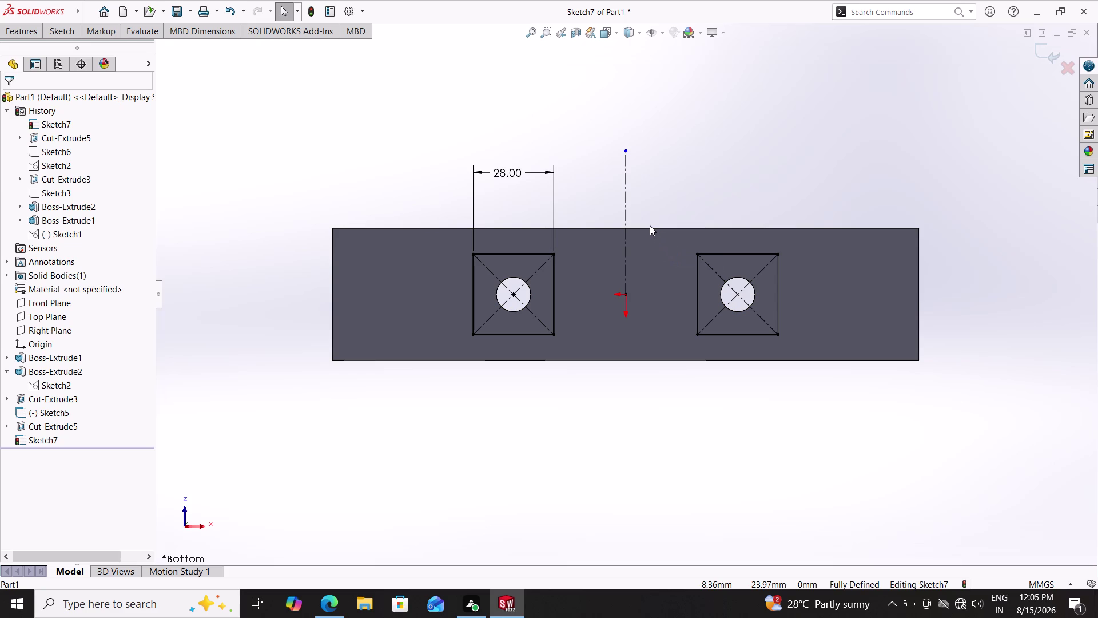
click(33, 37)
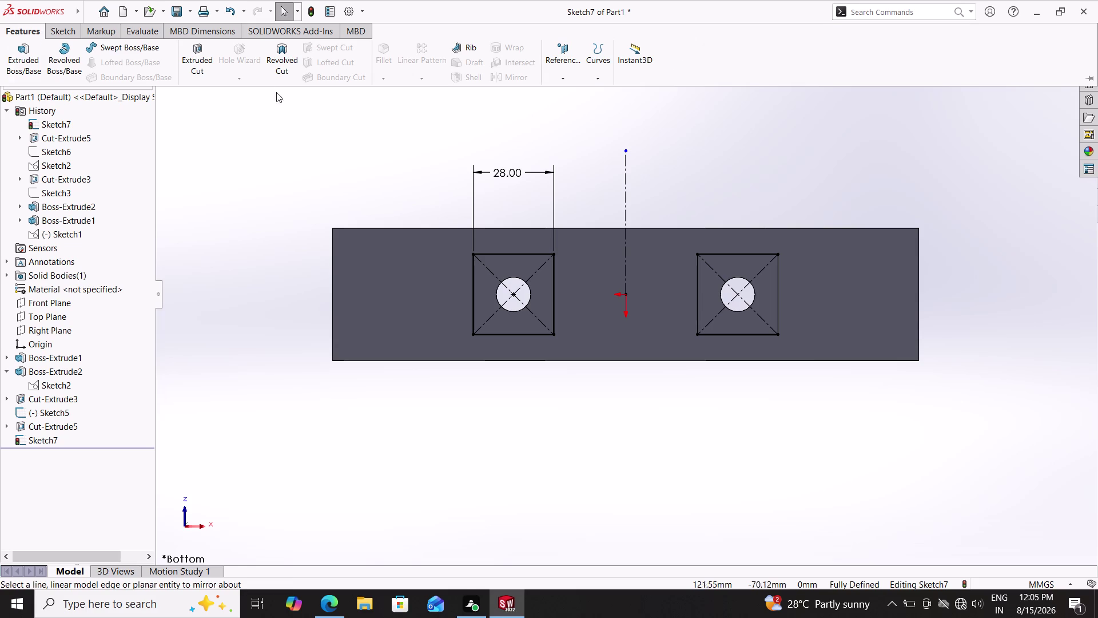
Cut both square regions around the holes with a 10 mm blind extruded cut.
click(202, 51)
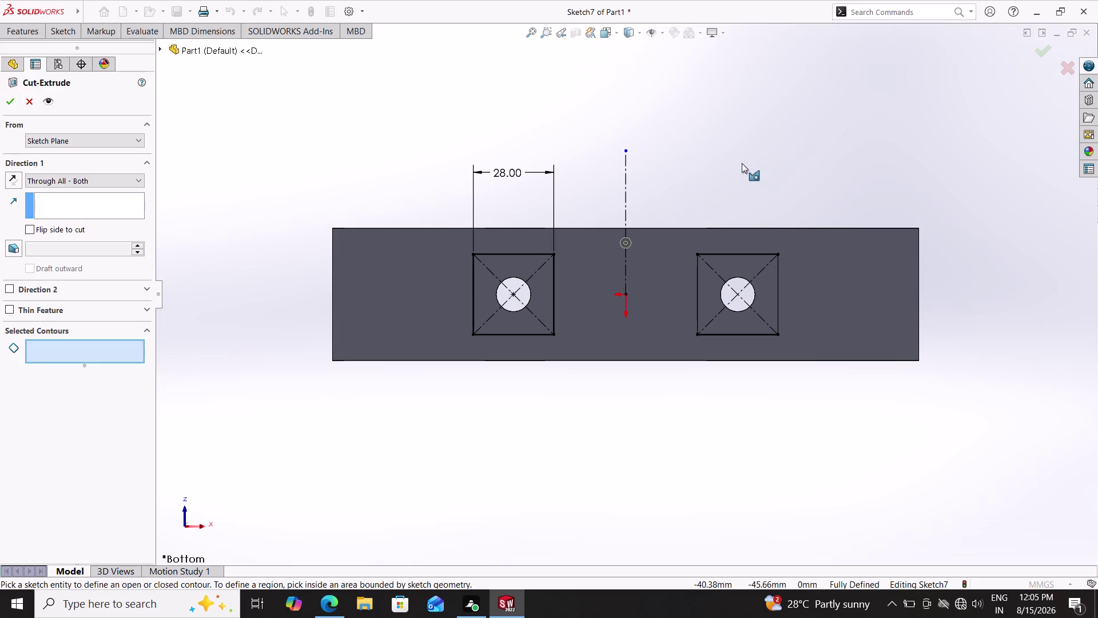
click(522, 261)
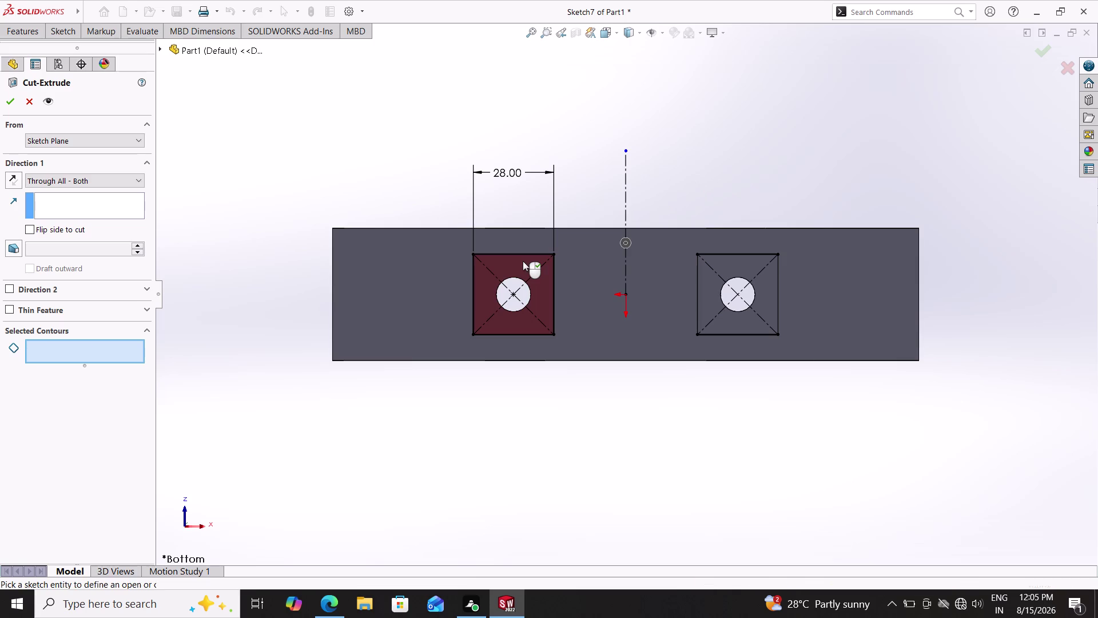
click(727, 266)
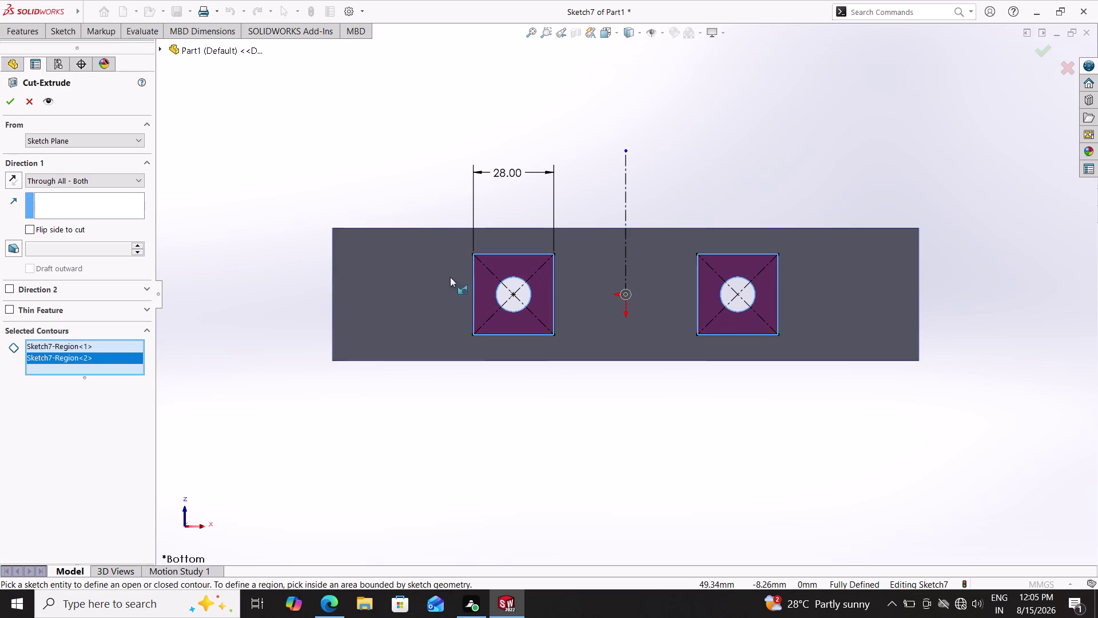
double_click(67, 181)
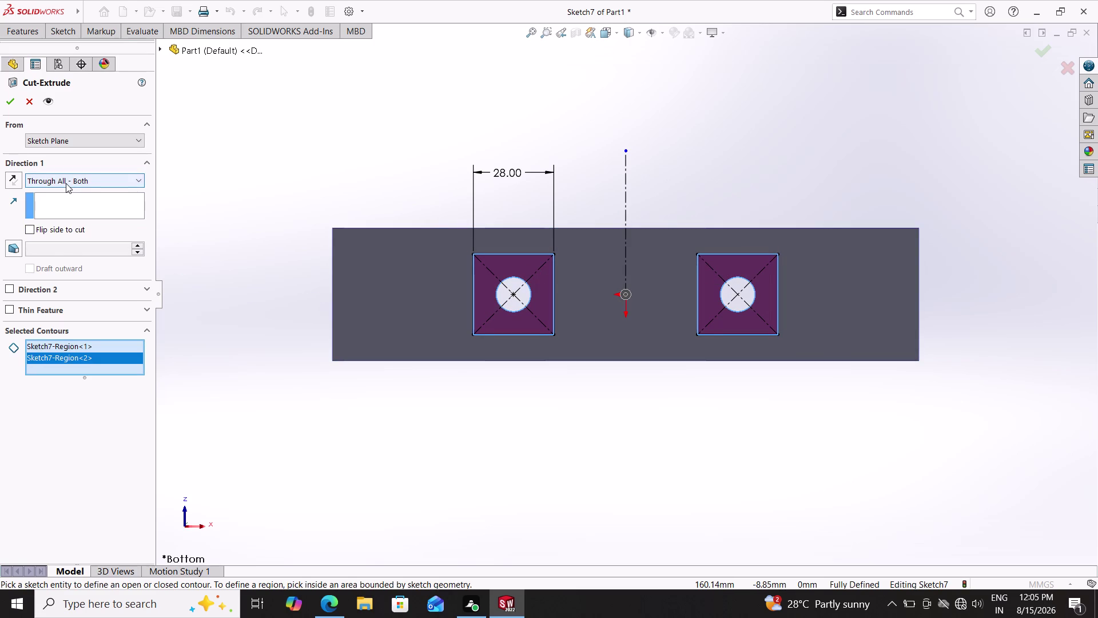
click(66, 183)
click(60, 193)
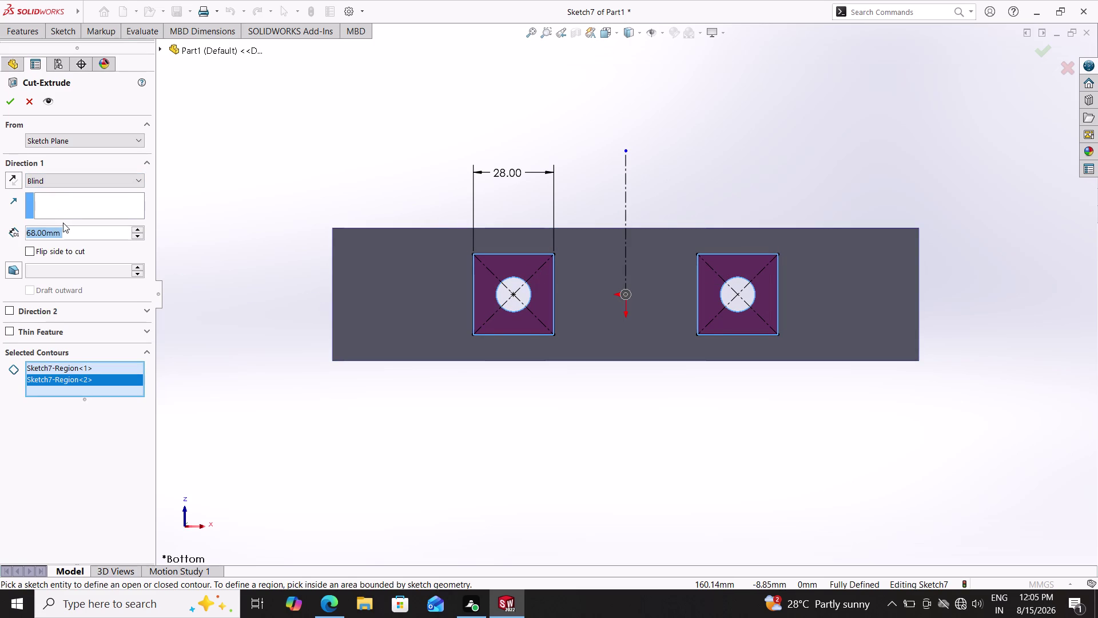
key(8)
key(BackSpace)
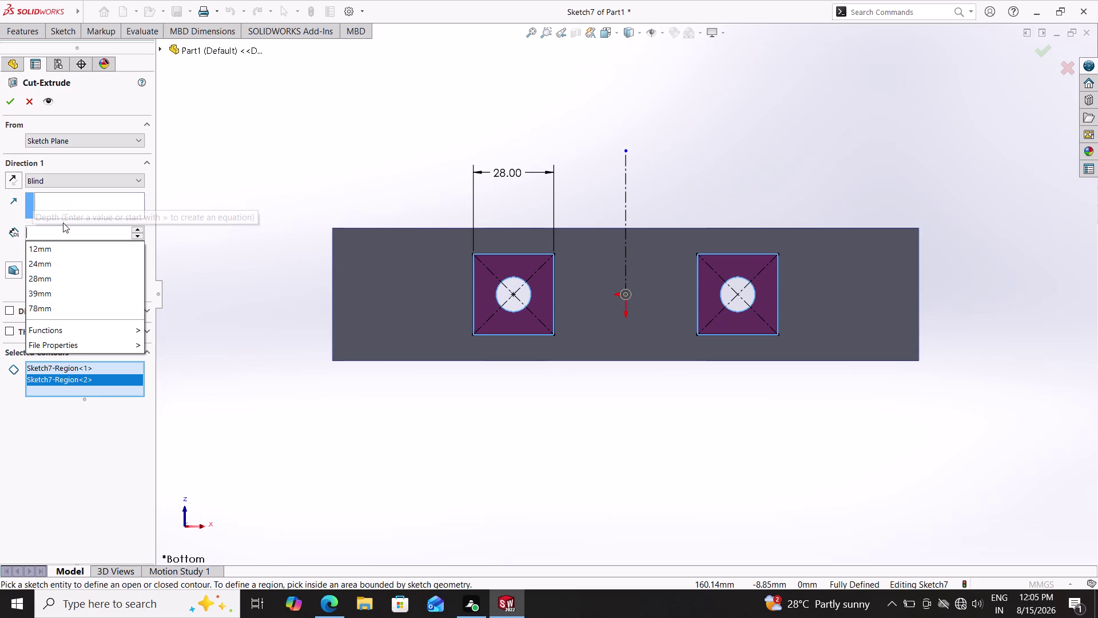
text(10)
key(Return)
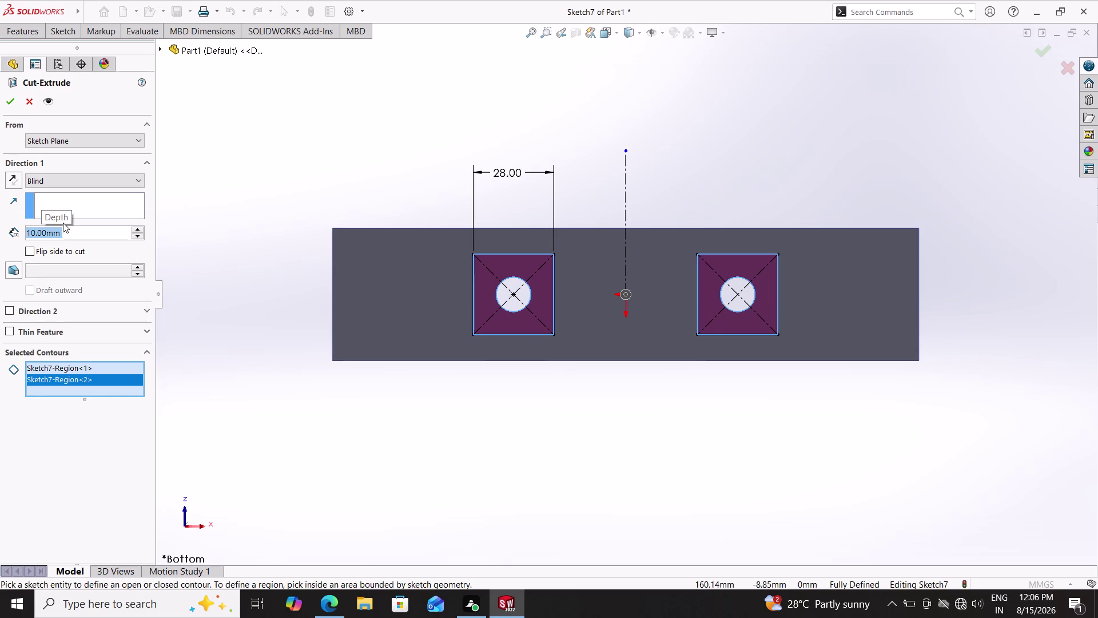
double_click(12, 104)
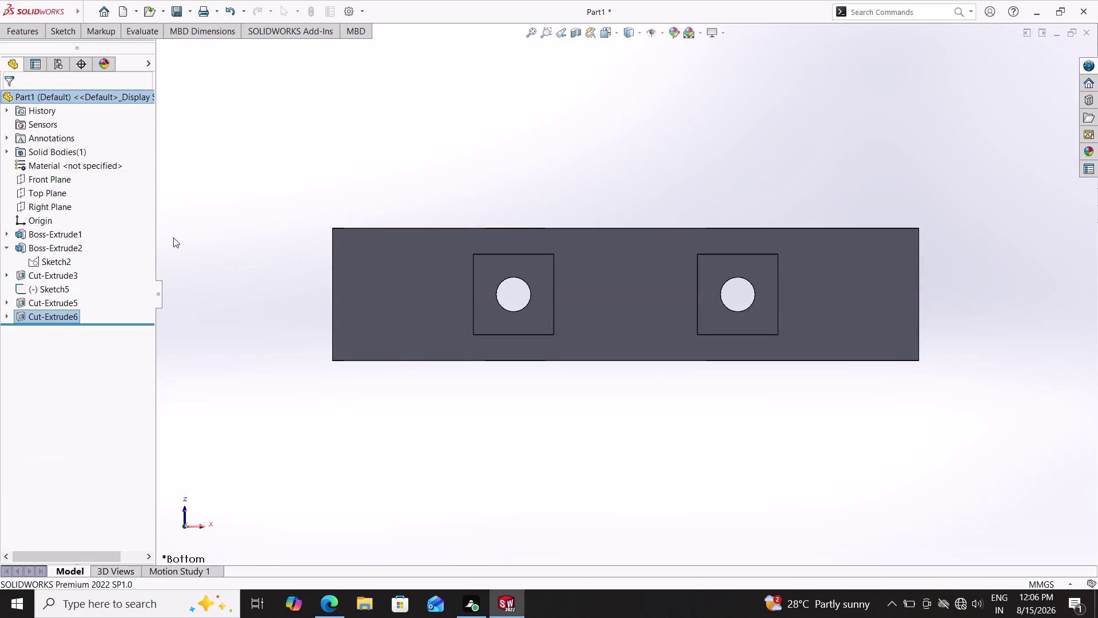
middle_drag(618, 157, 622, 311)
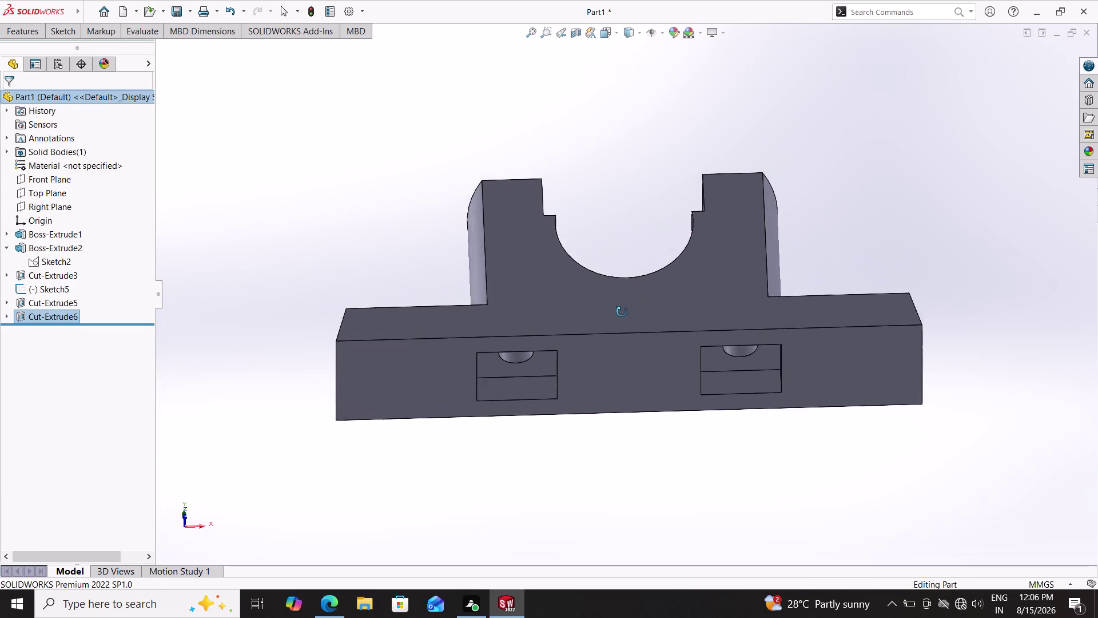
middle_drag(622, 310, 653, 262)
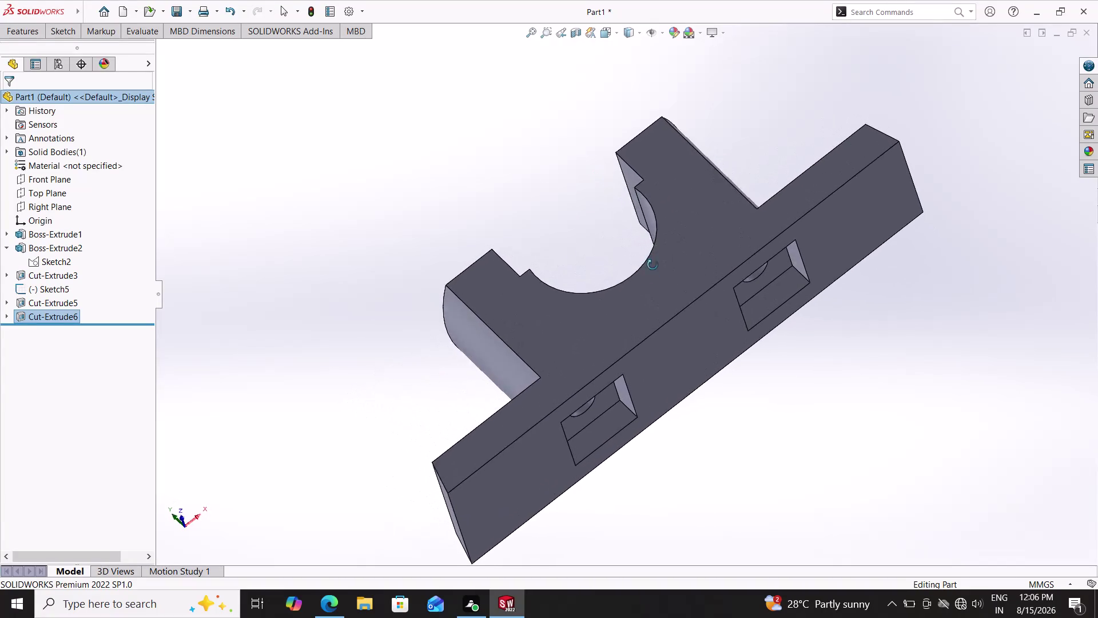
middle_drag(652, 262, 597, 230)
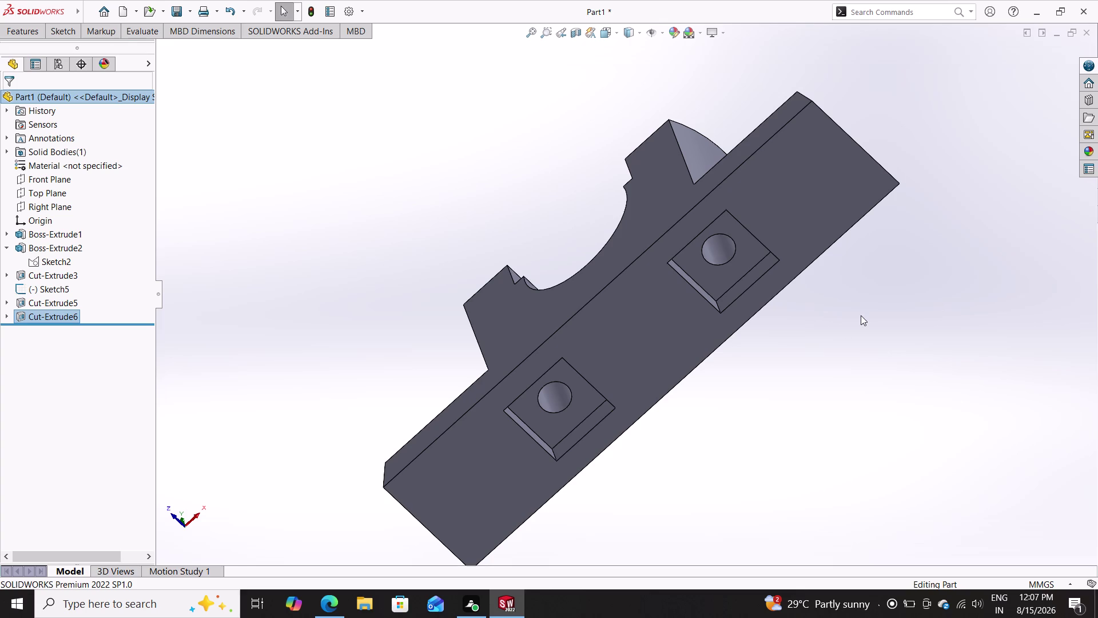
click(561, 32)
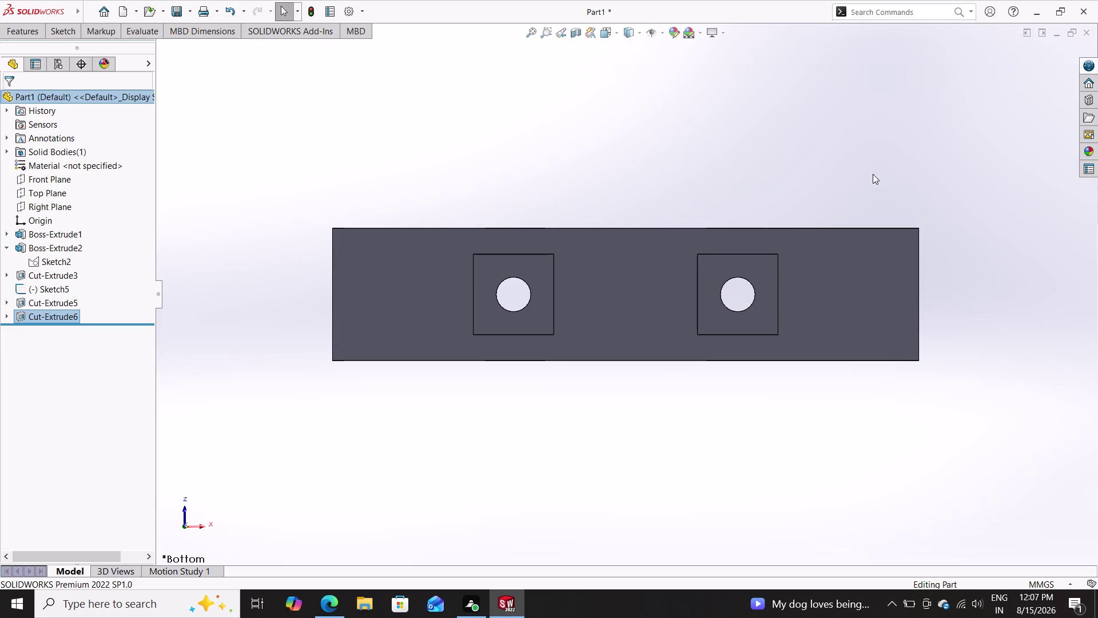
middle_drag(876, 173, 882, 334)
middle_drag(883, 275, 882, 406)
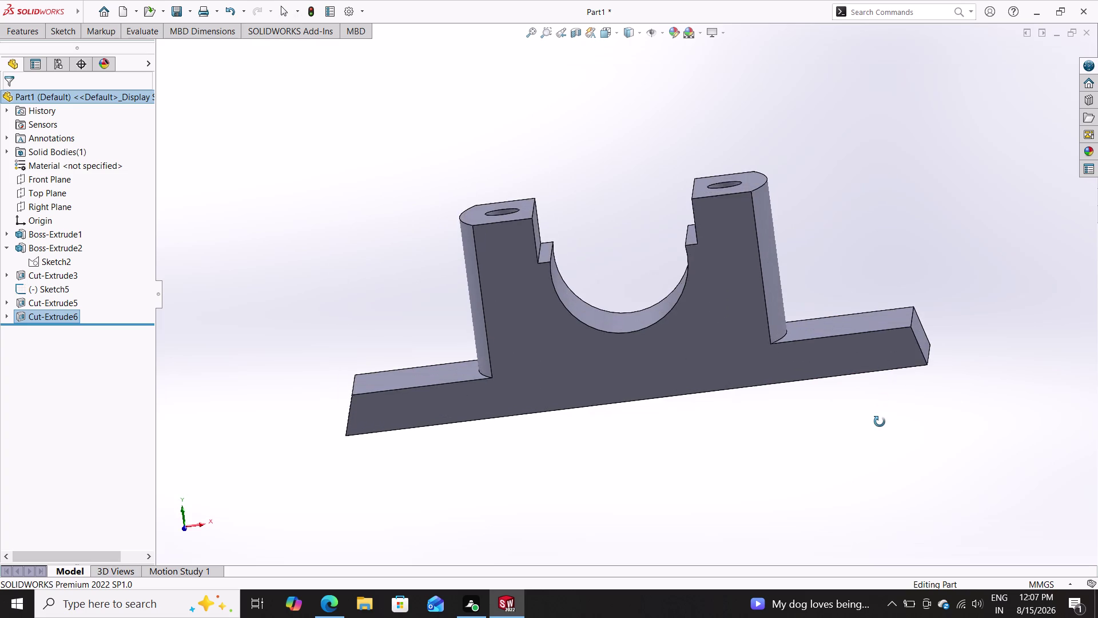
middle_drag(882, 406, 879, 426)
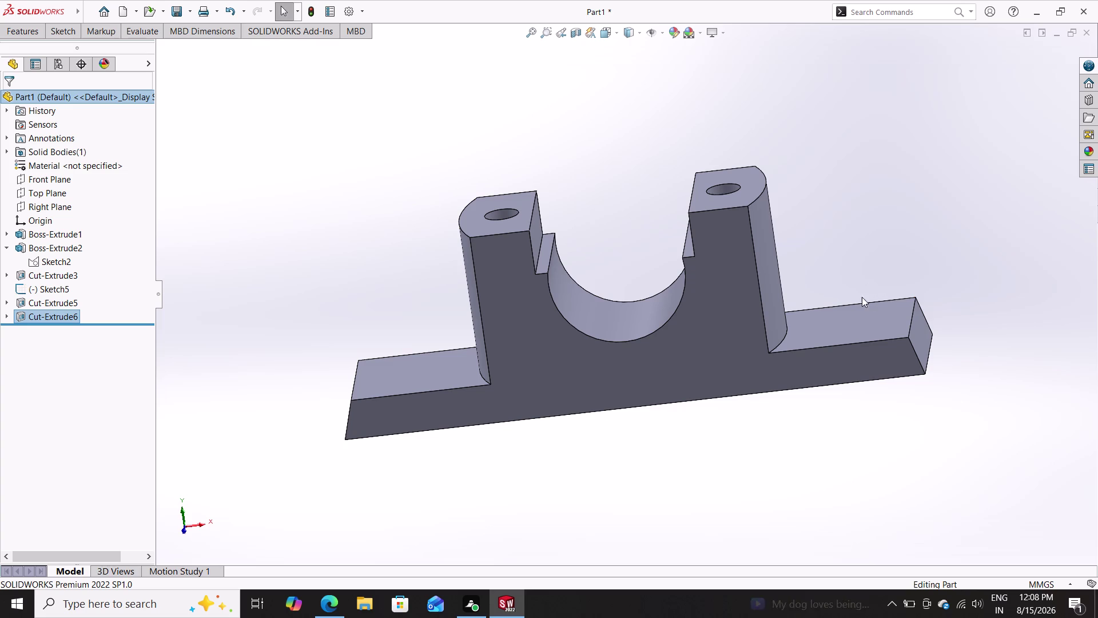
Select Front Plane and start a new sketch, Sketch8, on it.
click(63, 180)
click(72, 153)
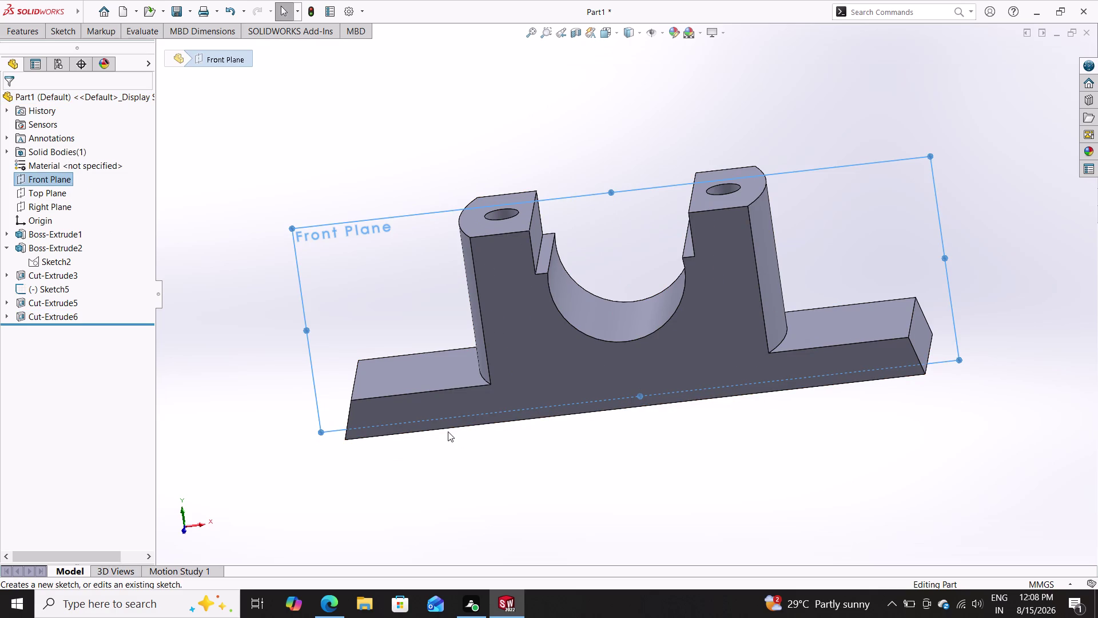
scroll(down, 3)
scroll(up, 3)
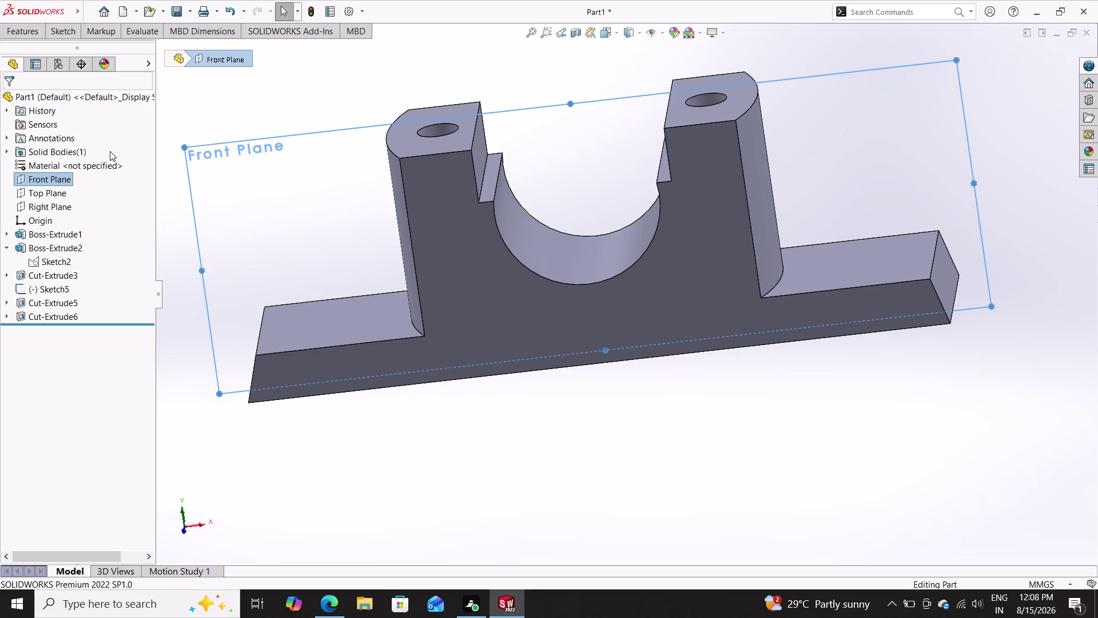
click(41, 184)
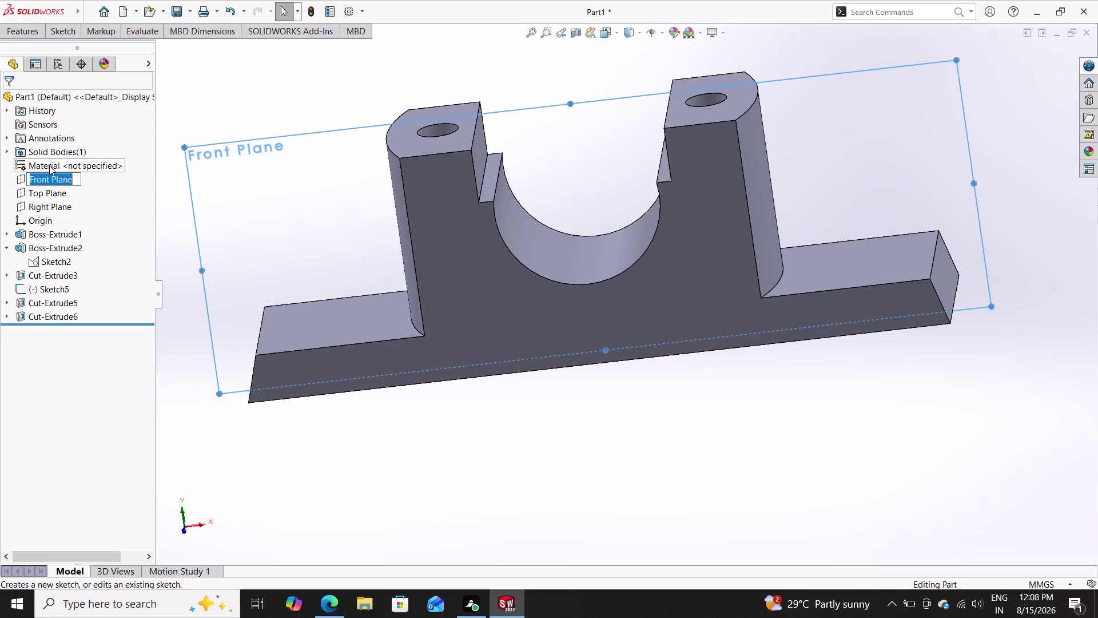
double_click(15, 183)
click(18, 181)
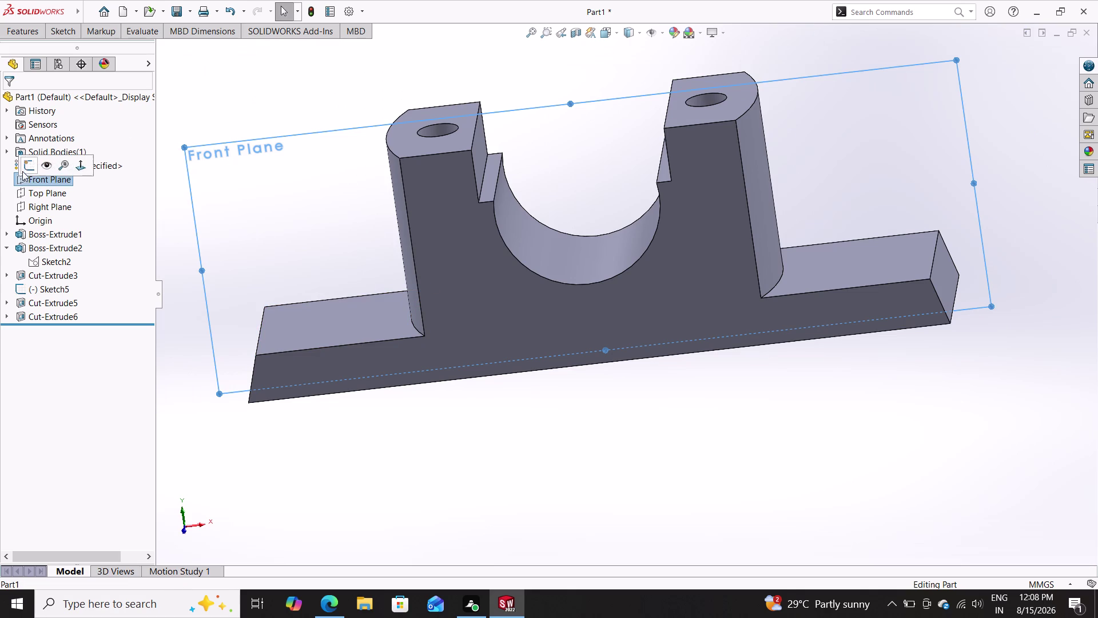
click(26, 165)
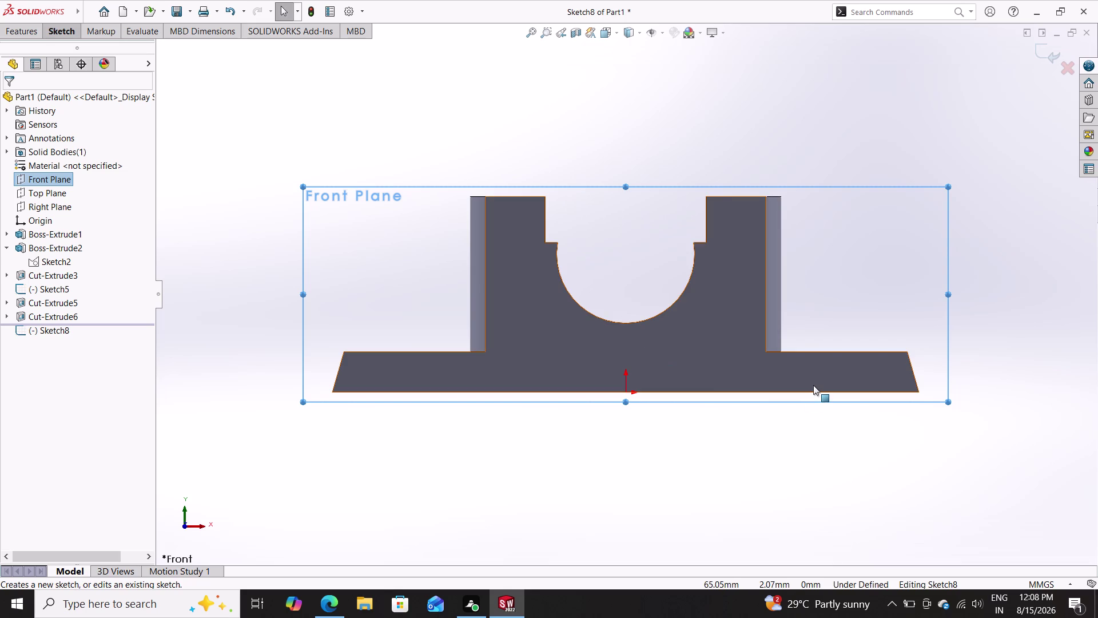
Zoom in on the base's lower-left corner and activate the Line tool.
double_click(49, 27)
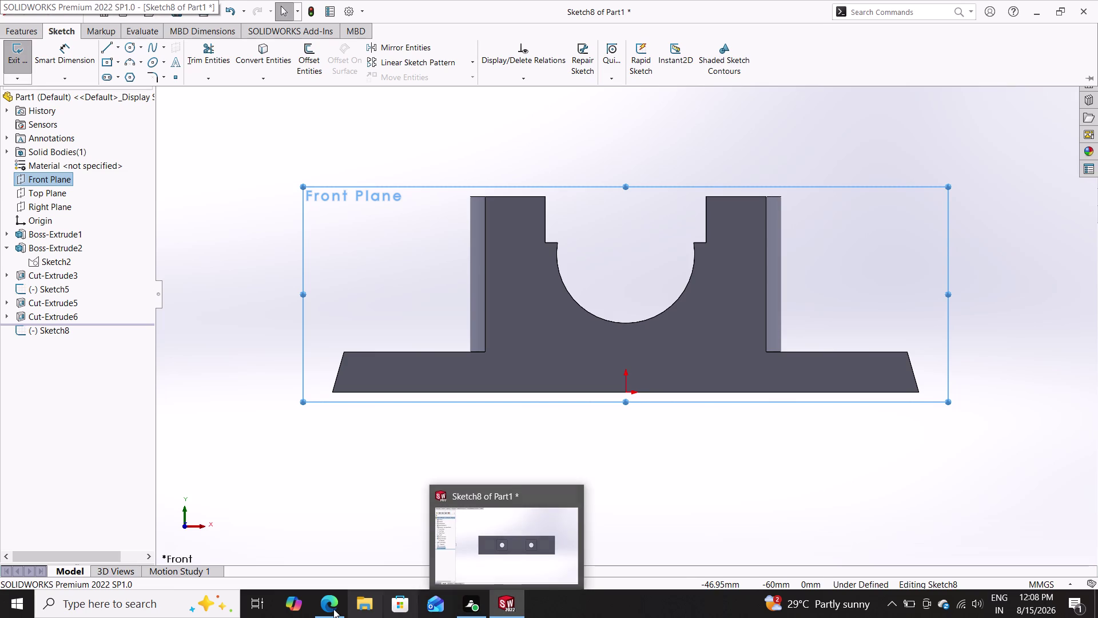
scroll(down, 3)
scroll(down, 3)
scroll(up, 3)
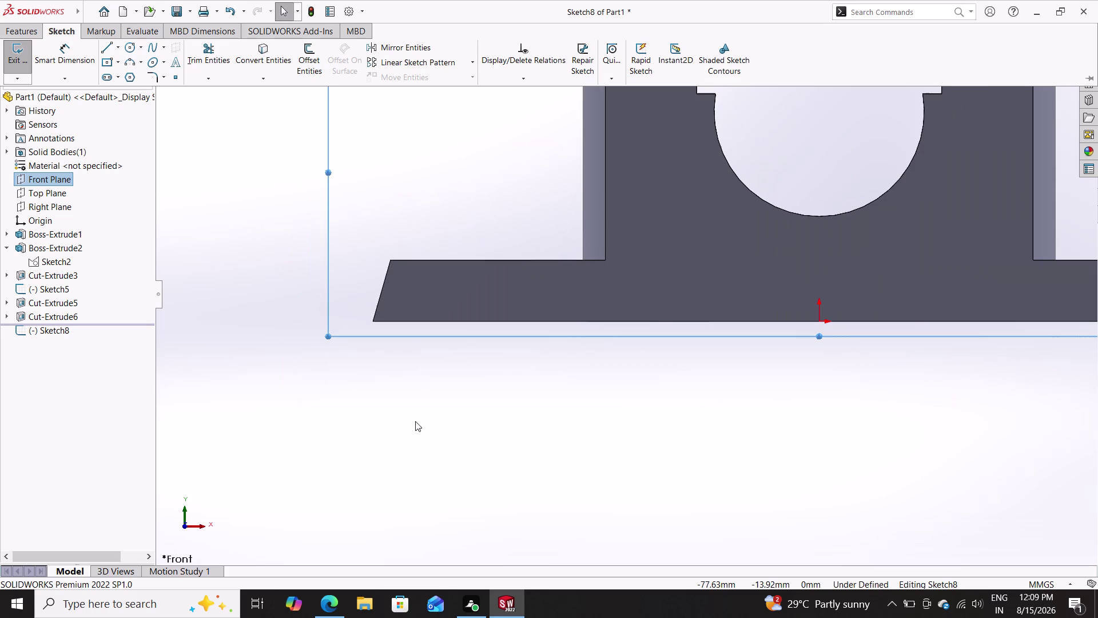
scroll(down, 3)
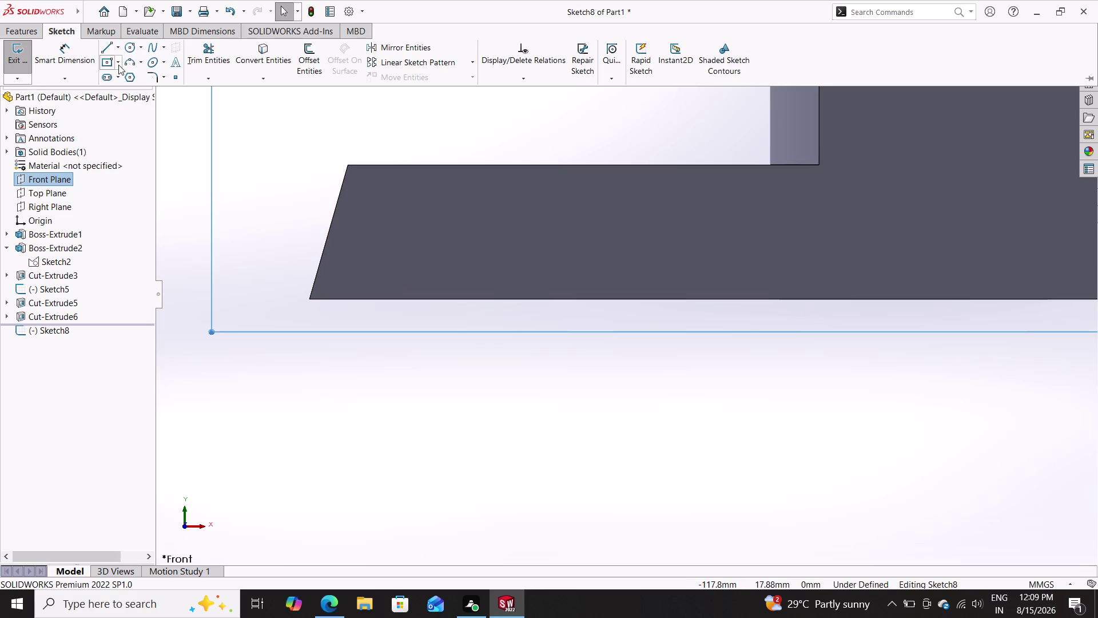
click(109, 47)
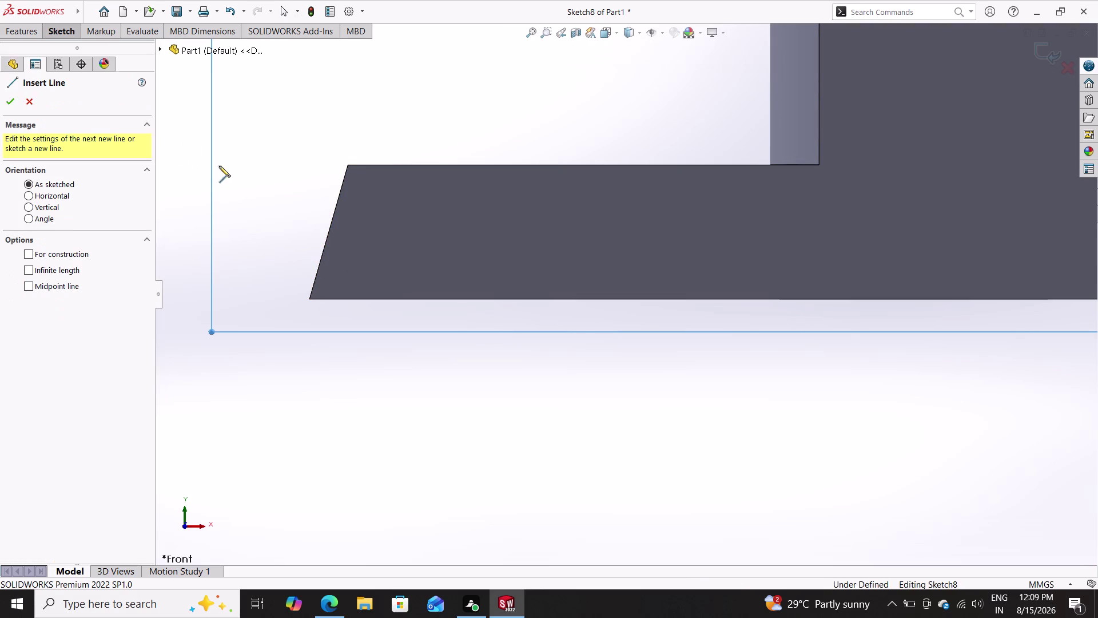
Draw a line chain along the base's bottom edge, then delete its short vertical segment.
click(379, 299)
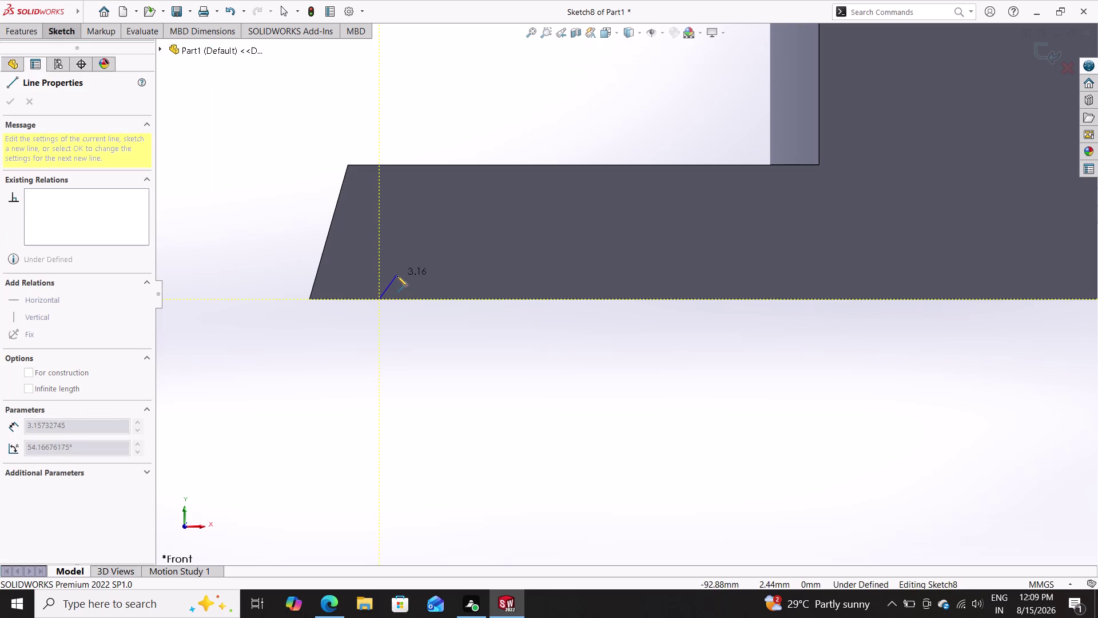
click(396, 277)
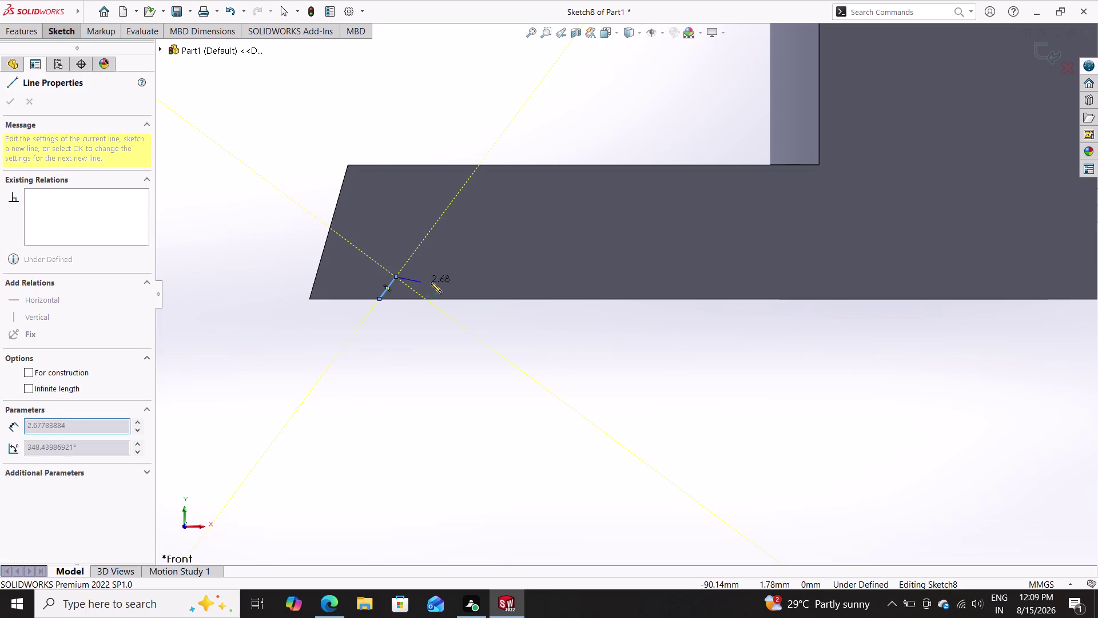
click(688, 276)
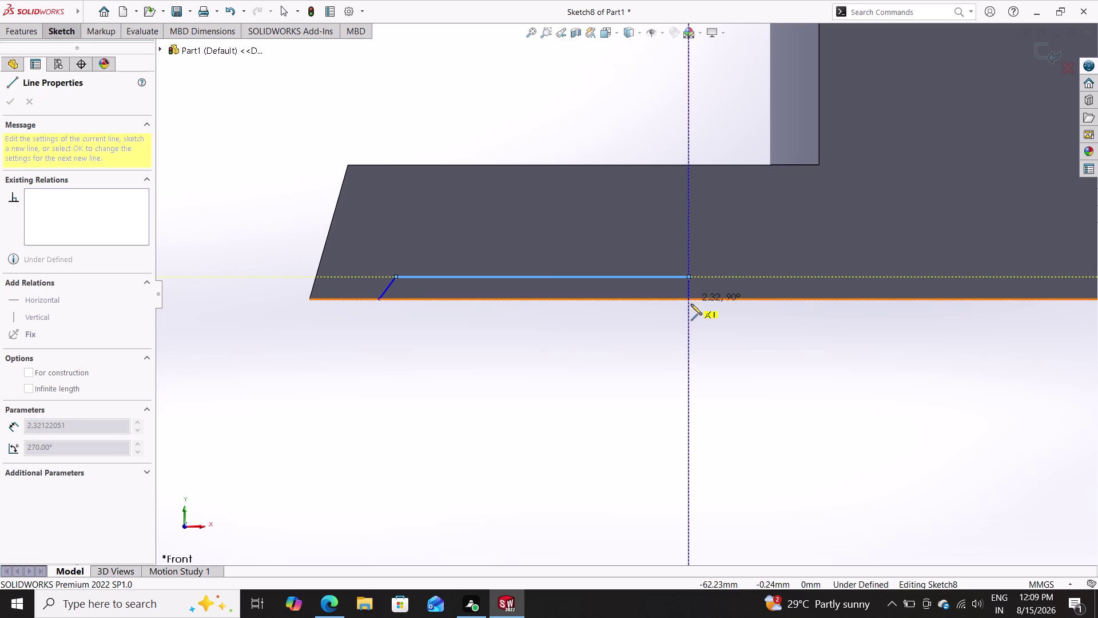
click(691, 305)
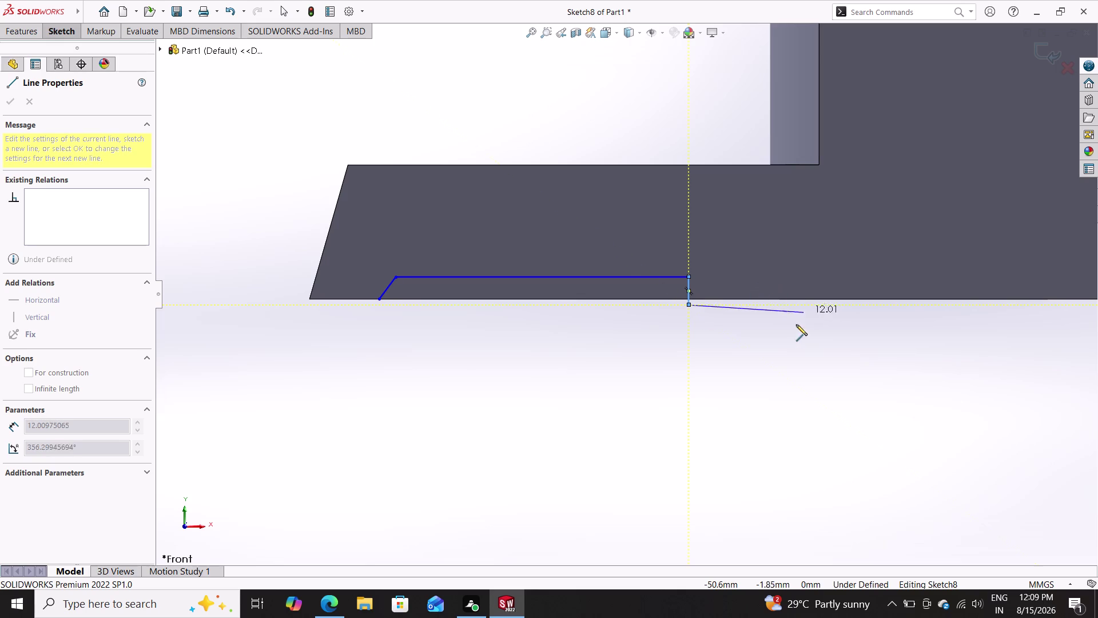
key(Escape)
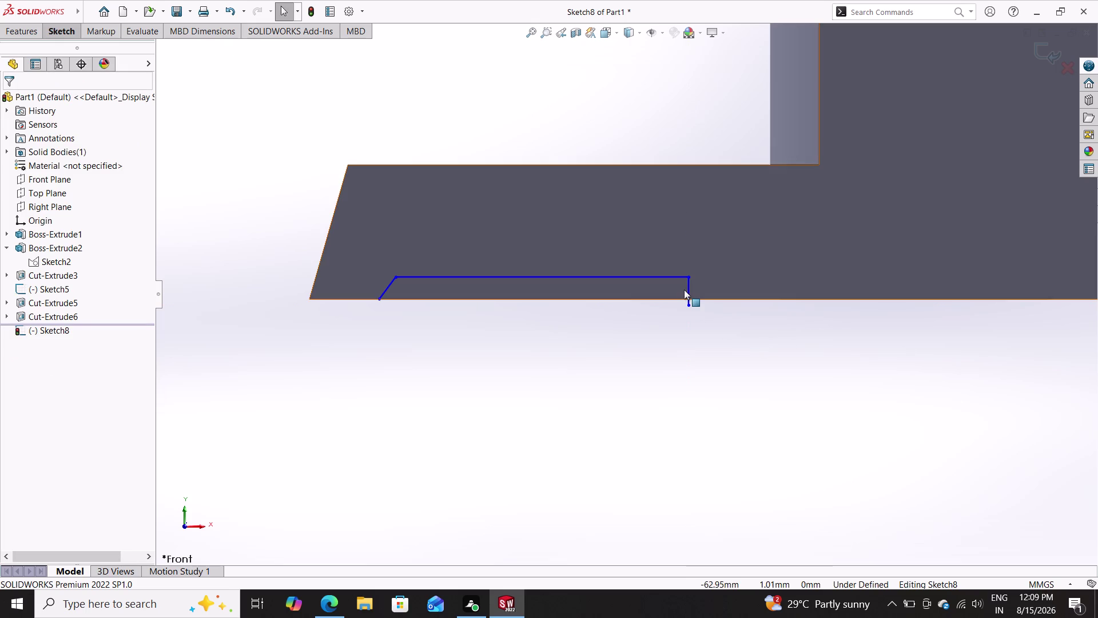
click(687, 287)
key(Delete)
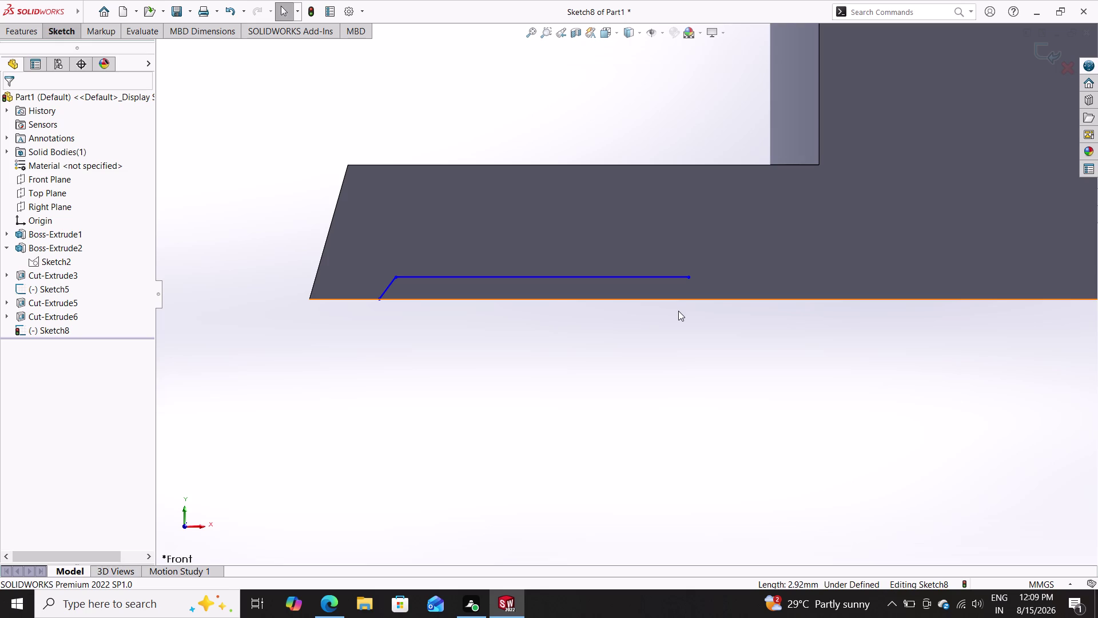
Draw a vertical construction line between the hole centre and the base bottom.
scroll(down, 3)
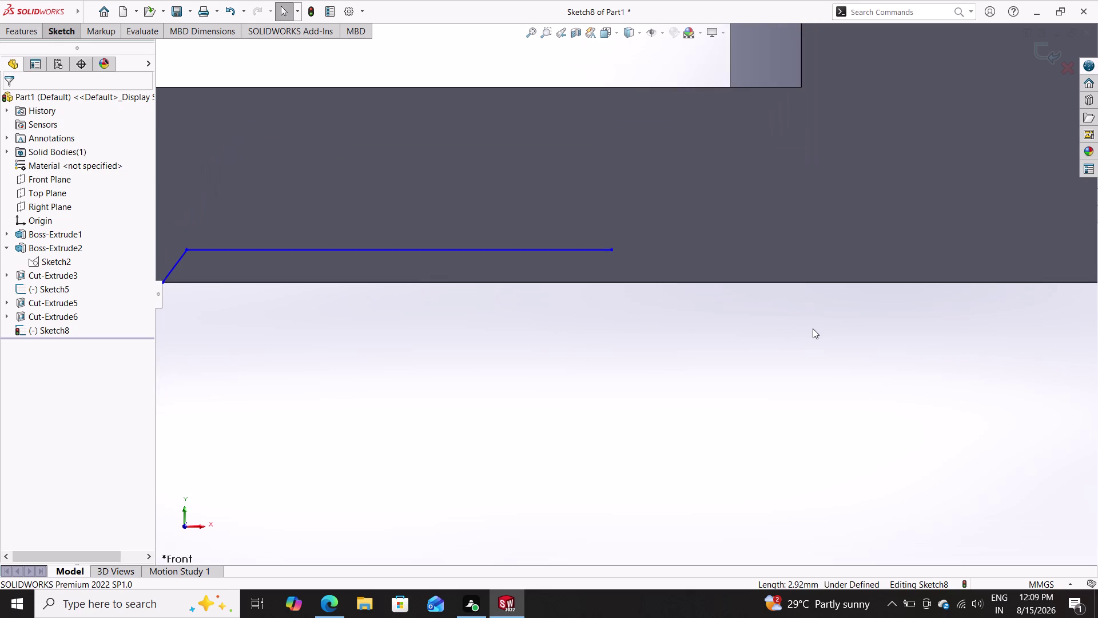
scroll(up, 3)
scroll(up, 3)
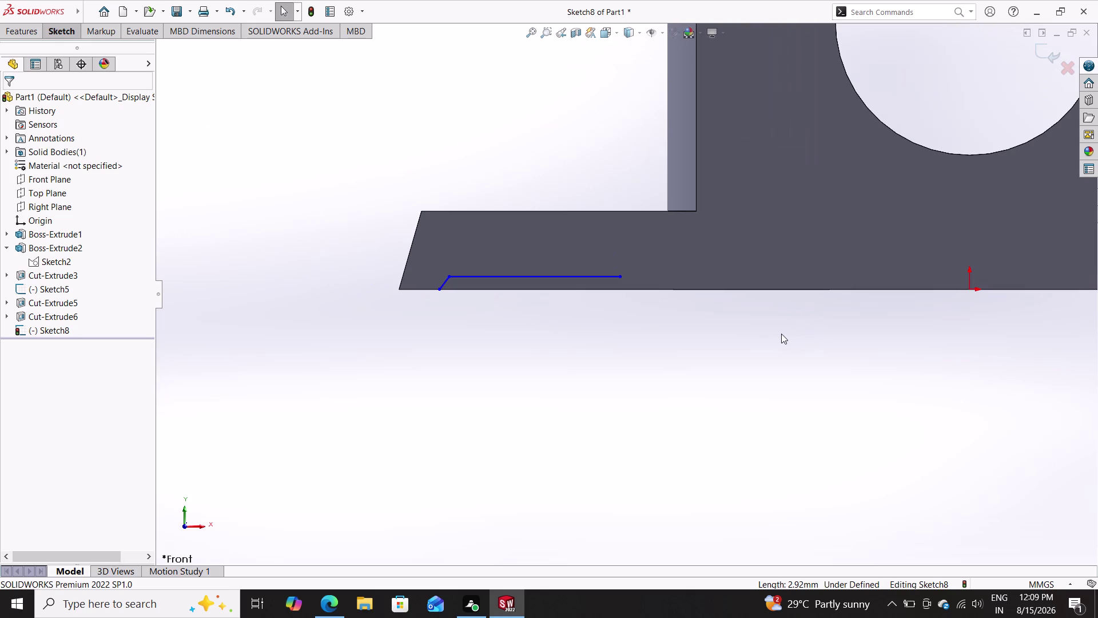
click(63, 30)
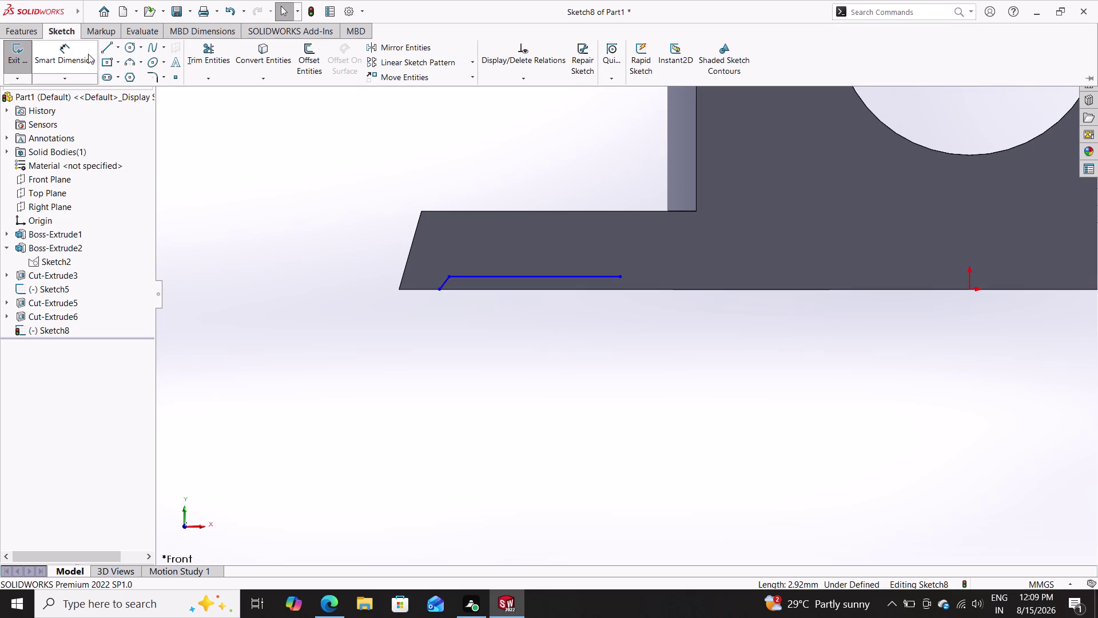
click(116, 49)
double_click(119, 76)
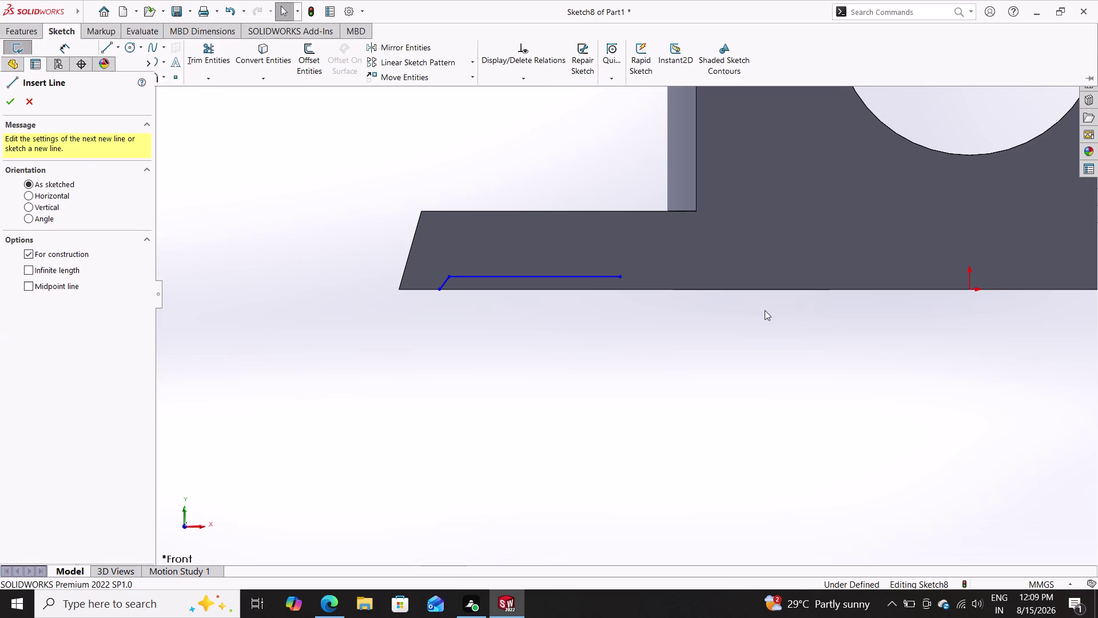
click(968, 290)
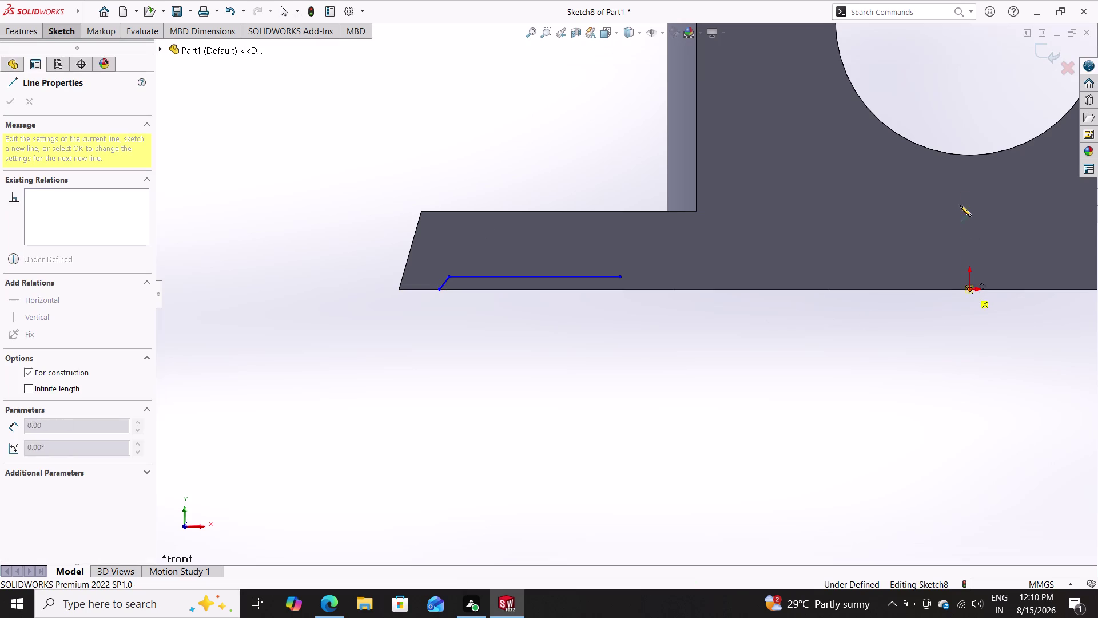
click(971, 124)
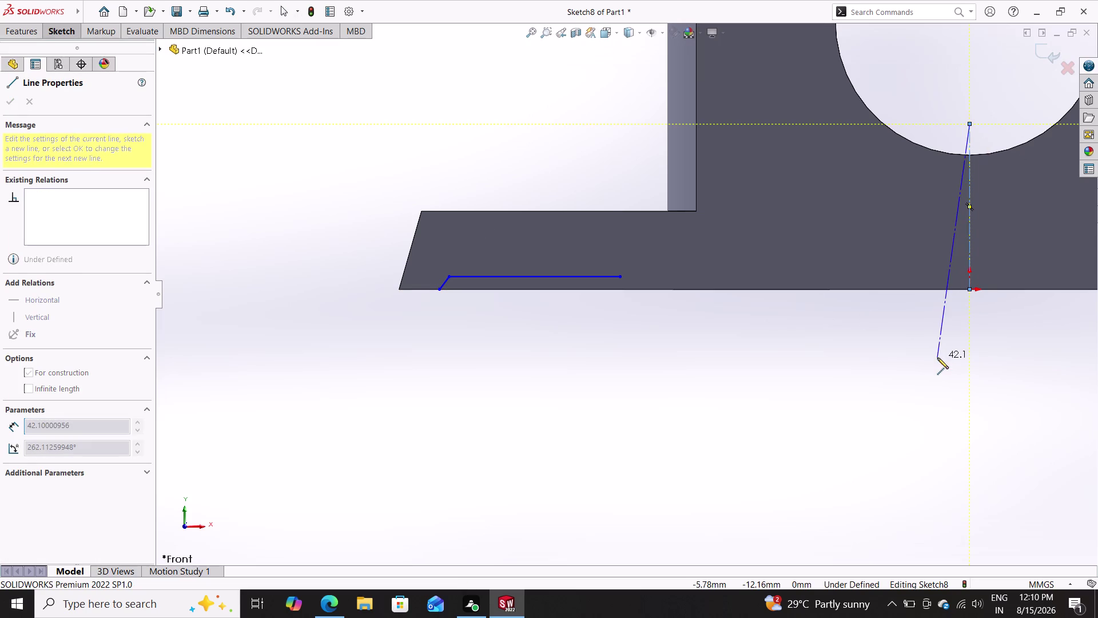
key(Escape)
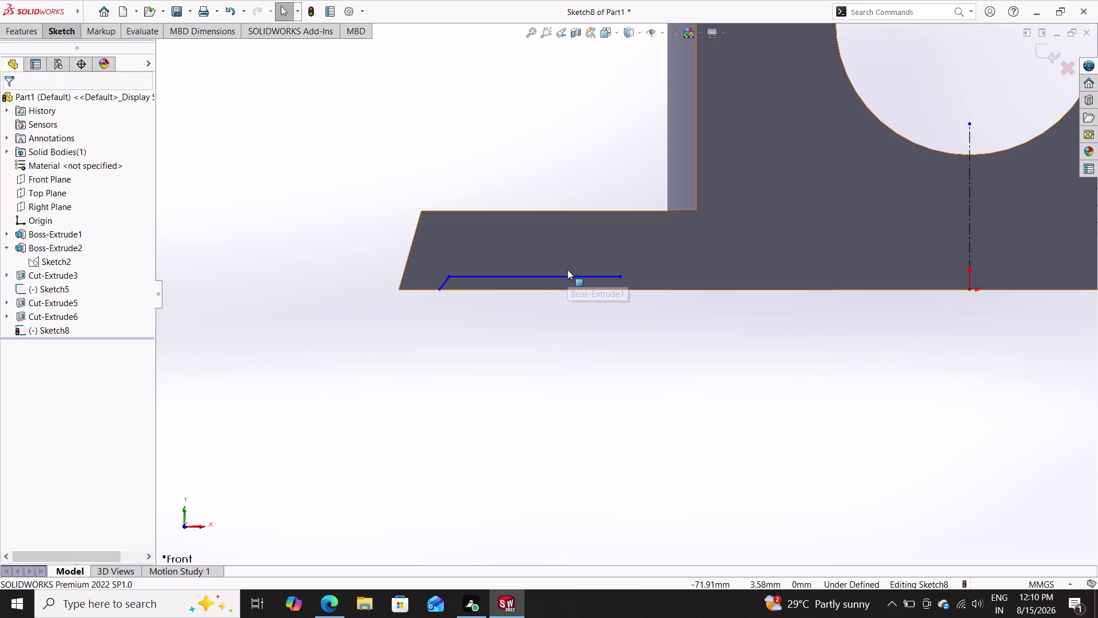
Select the horizontal line and slanted stub, try Mirror Entities, then cancel it.
click(445, 281)
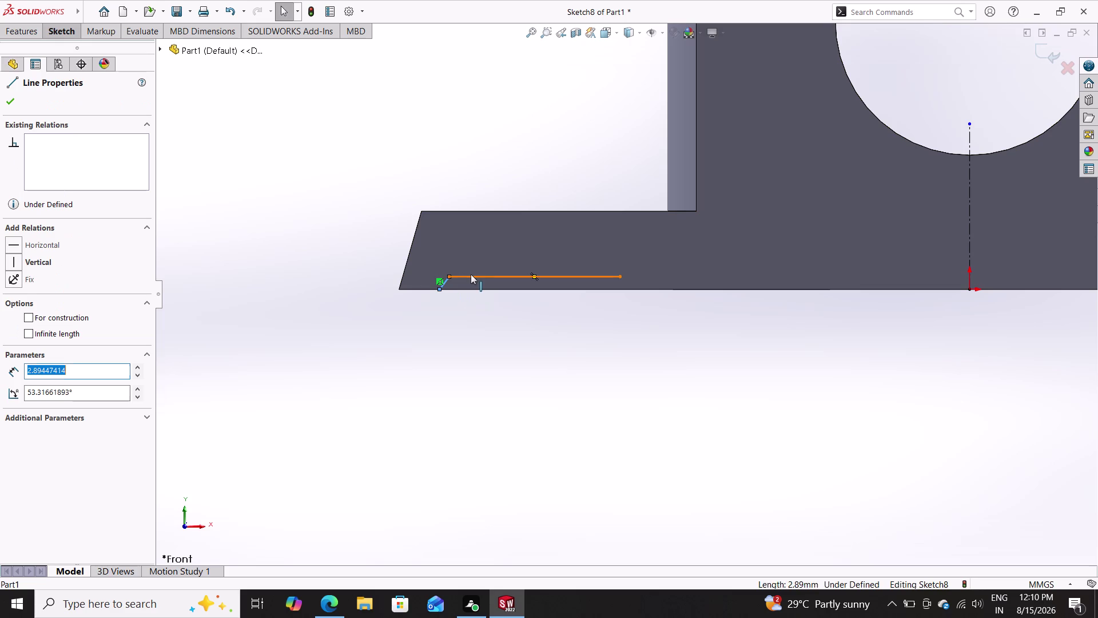
double_click(477, 275)
double_click(65, 32)
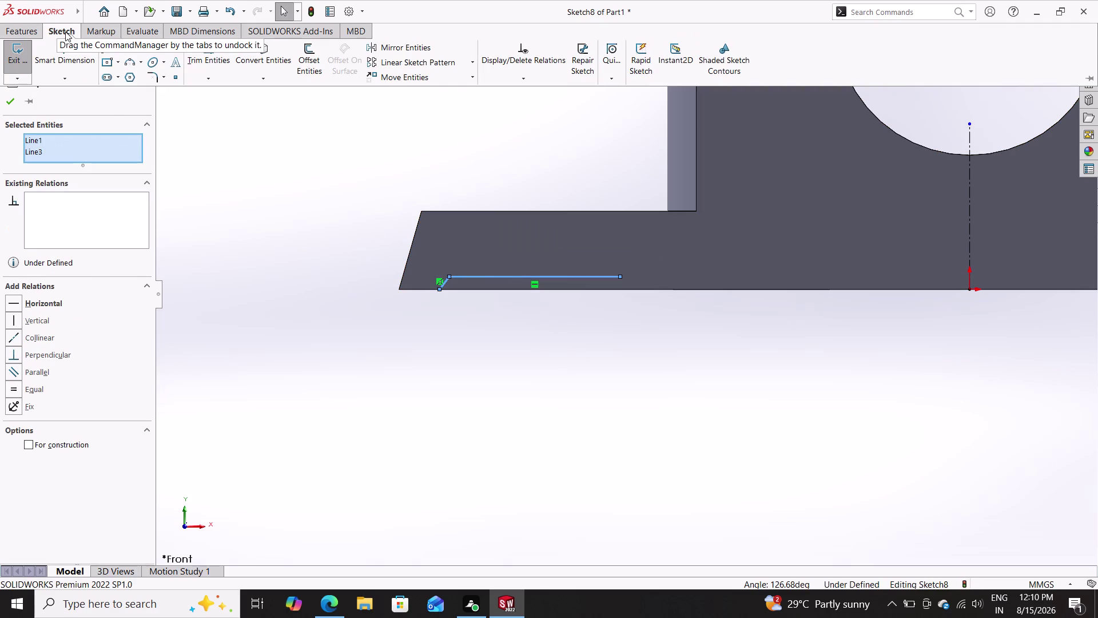
click(427, 50)
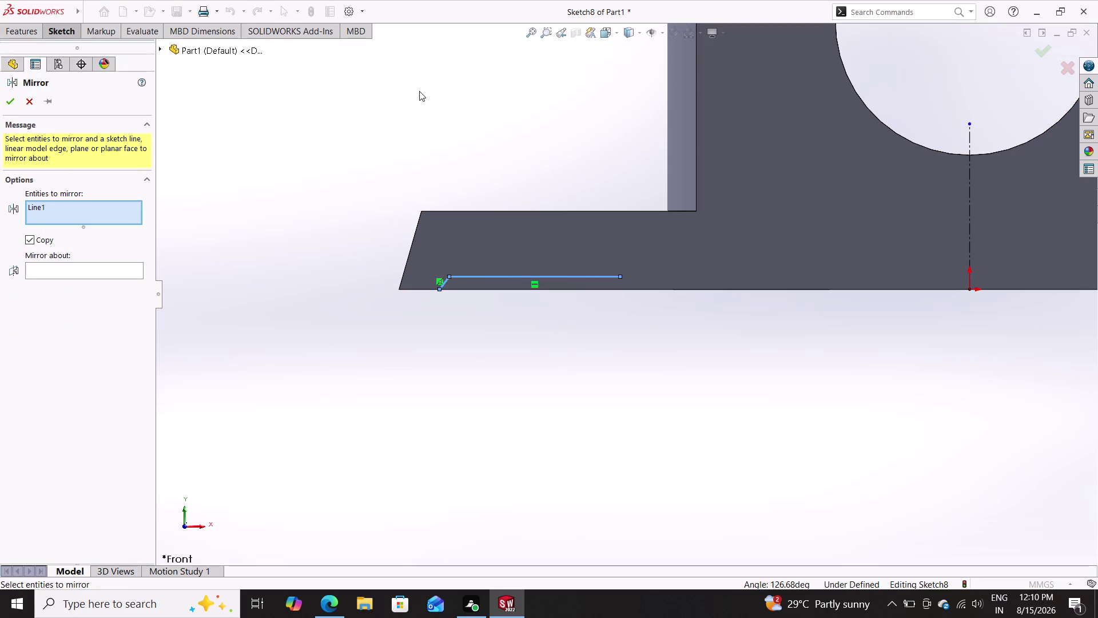
key(Escape)
key(Escape)
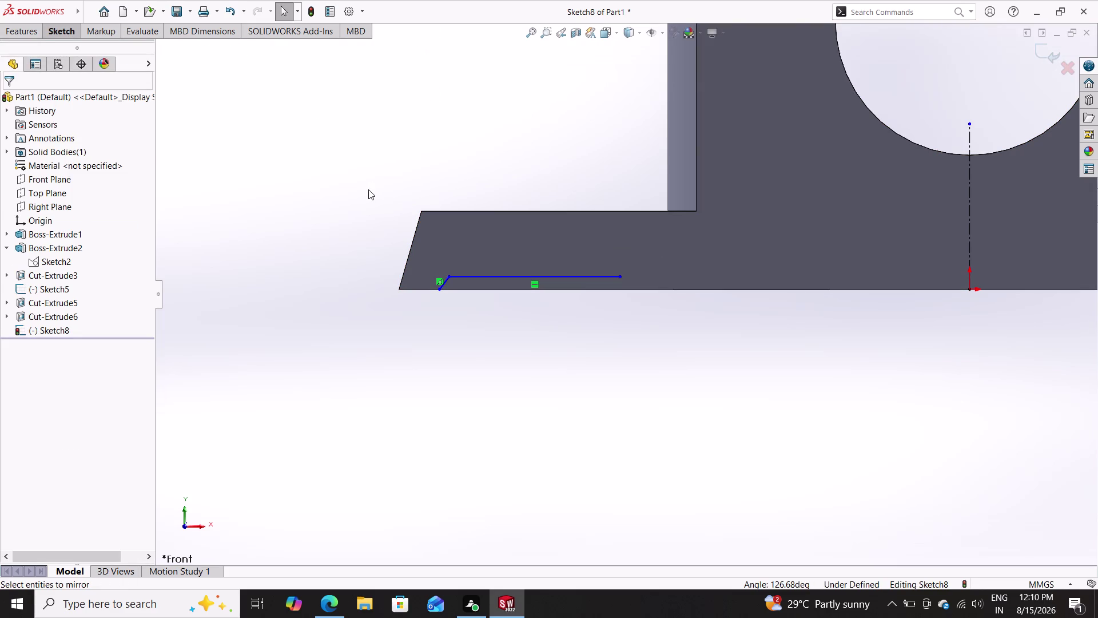
Delete the slanted stub line left of the construction line.
click(32, 30)
click(58, 25)
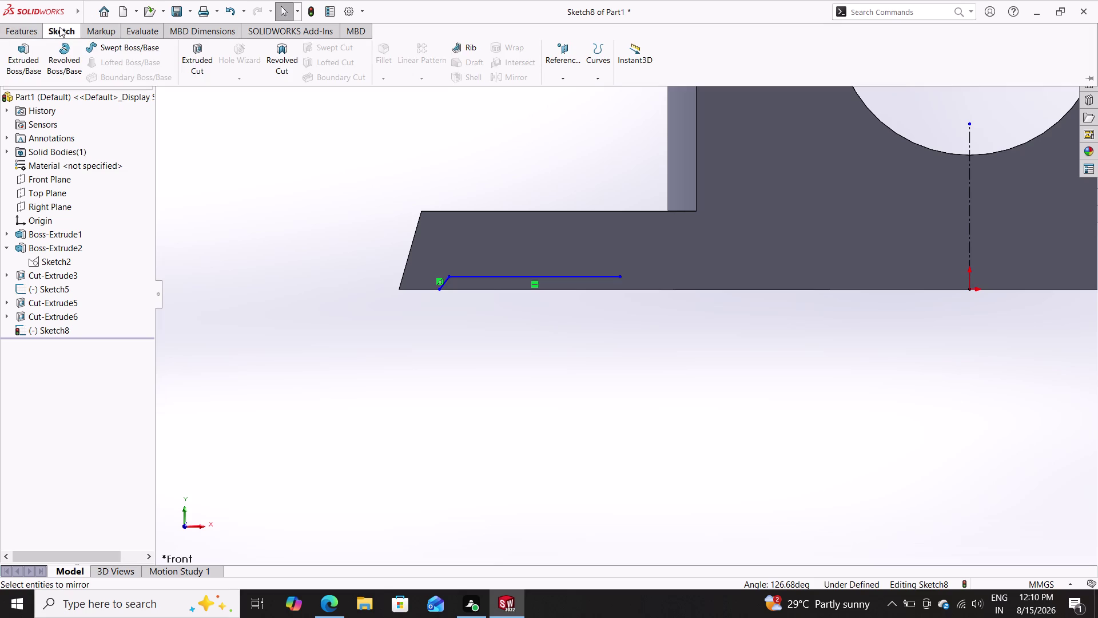
click(60, 50)
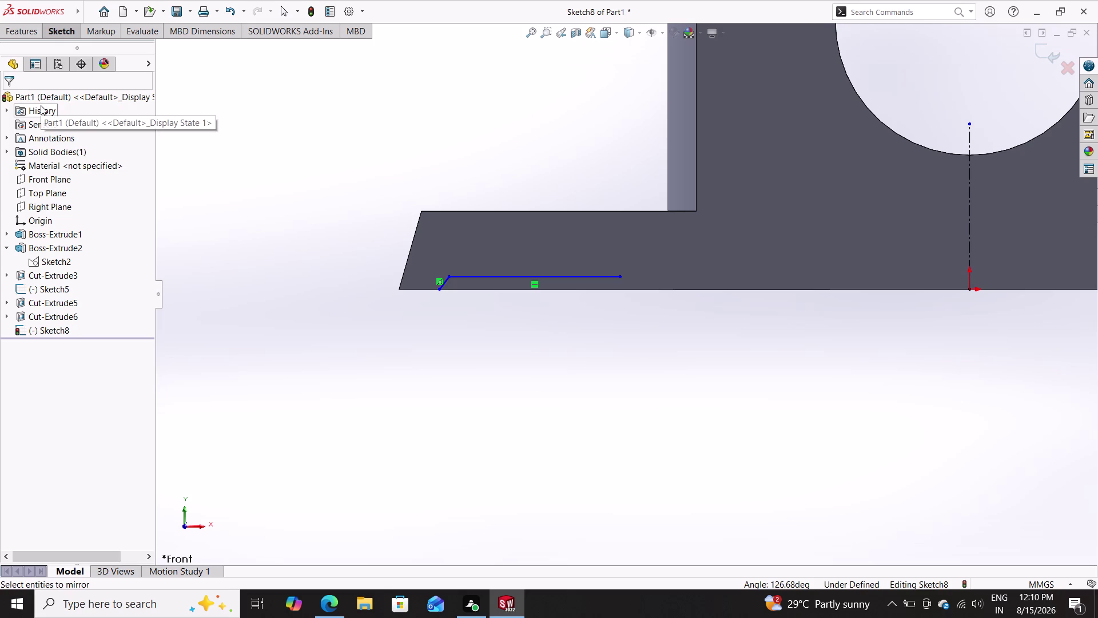
key(Escape)
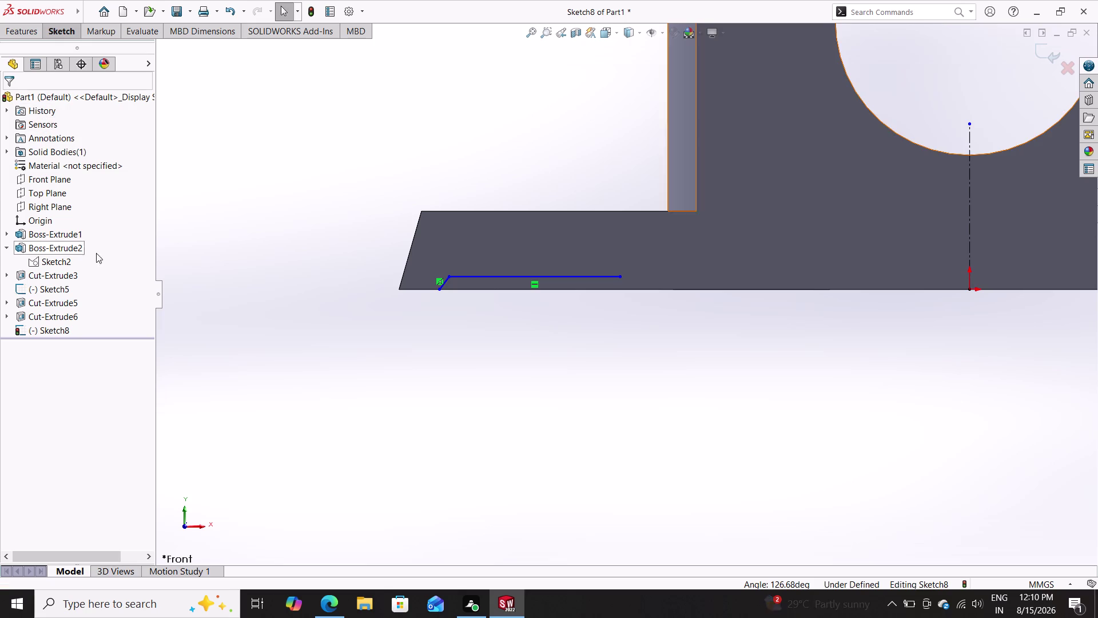
key(Escape)
key(Escape)
key(Escape)
double_click(444, 280)
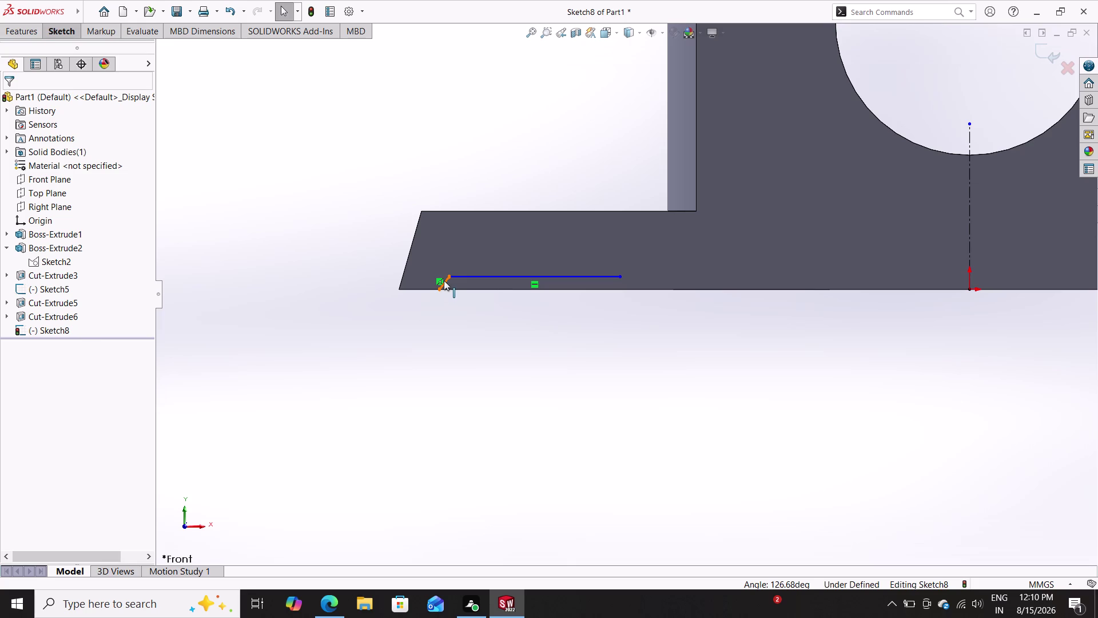
key(Delete)
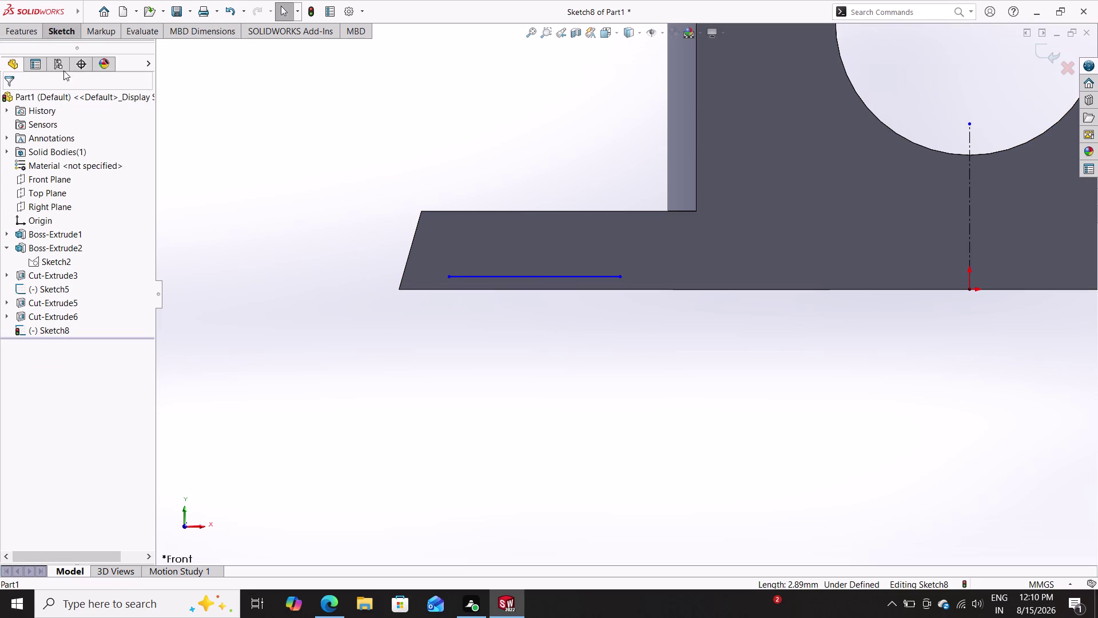
click(68, 32)
Draw a short vertical line from the horizontal line's left end to the base bottom.
click(104, 49)
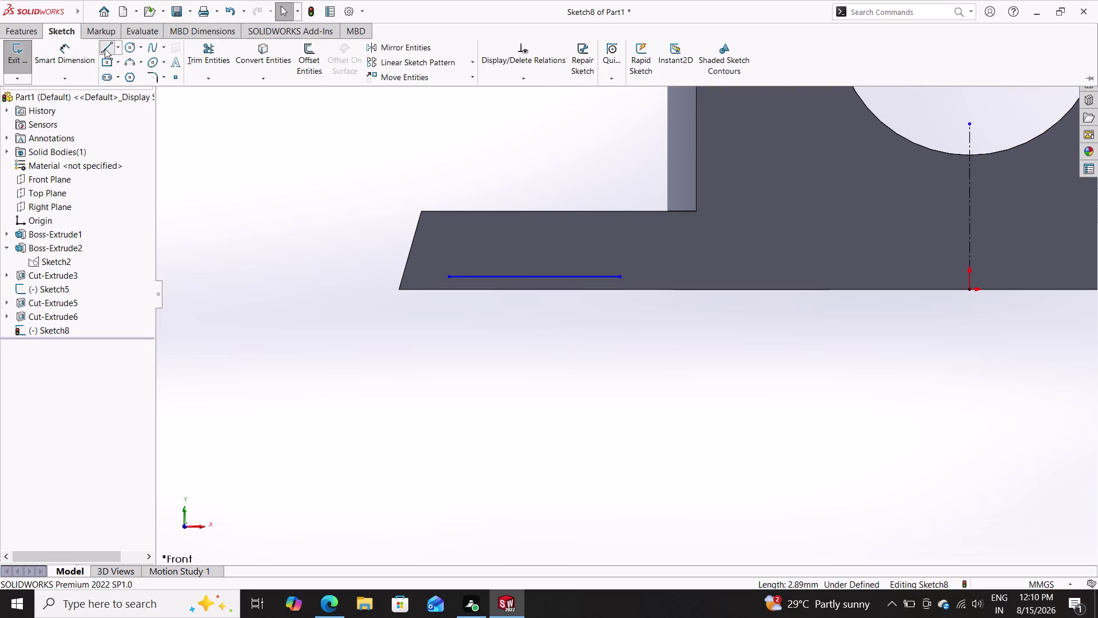
click(447, 278)
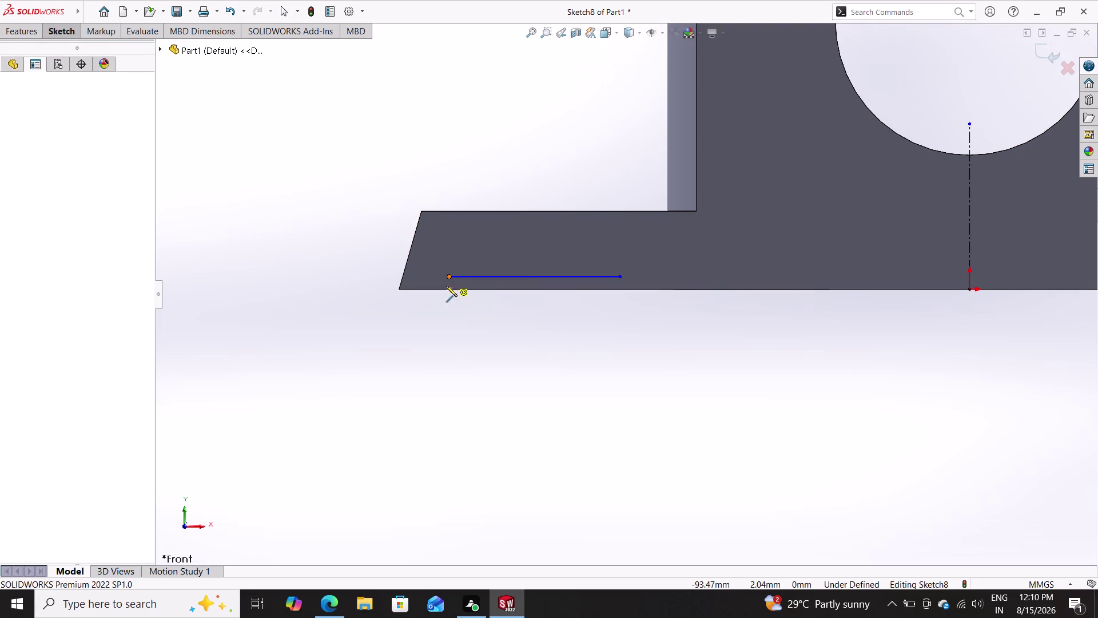
click(450, 289)
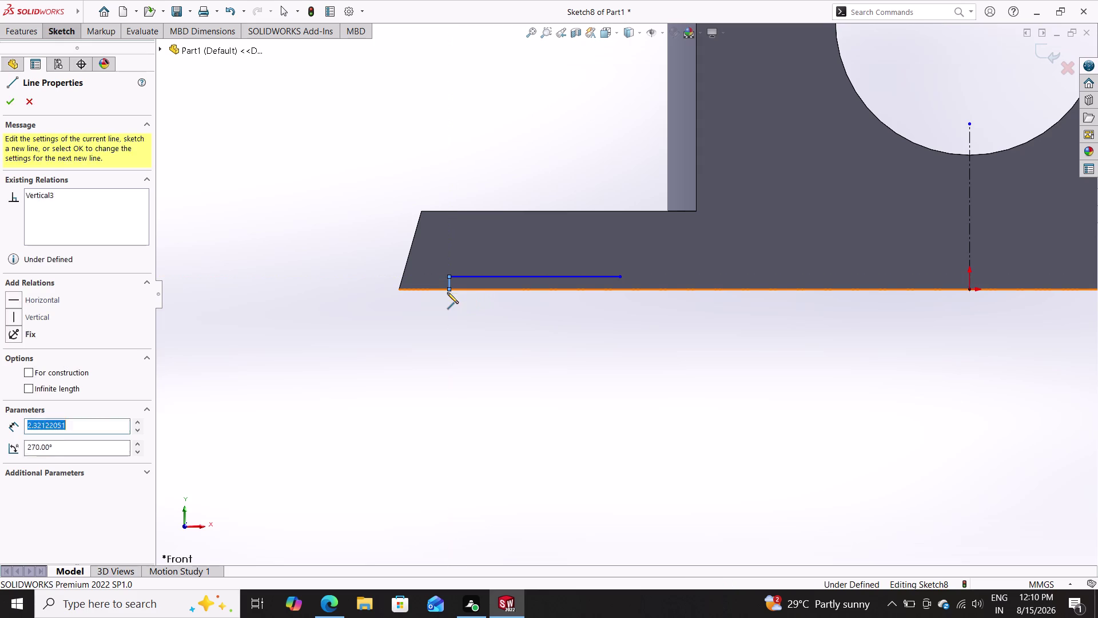
key(Escape)
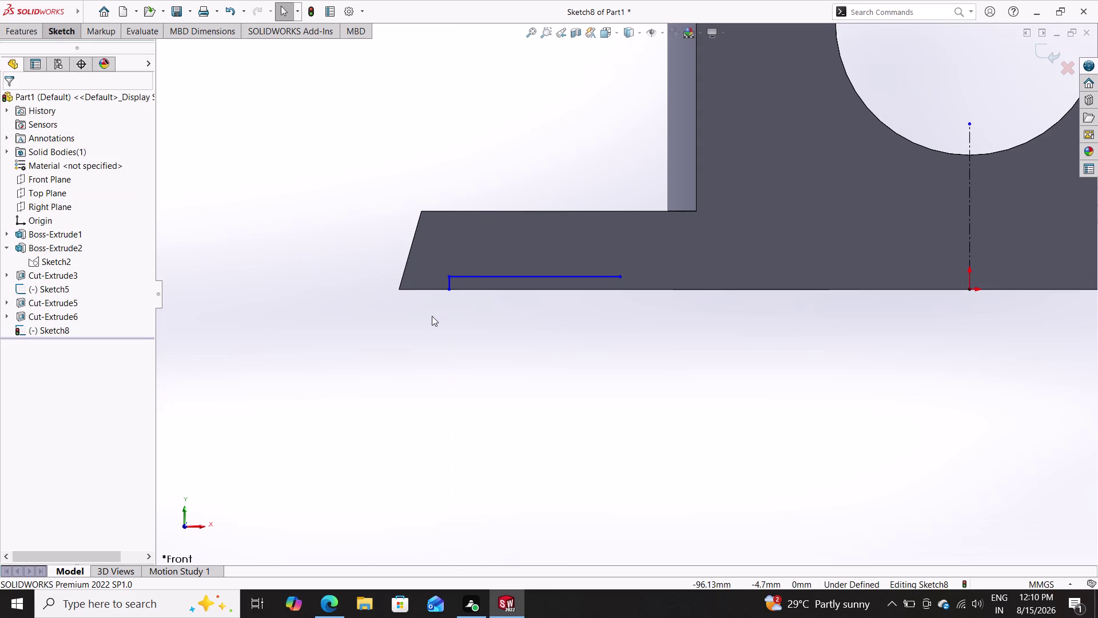
Dimension the short vertical line to 2 mm.
click(68, 29)
click(73, 54)
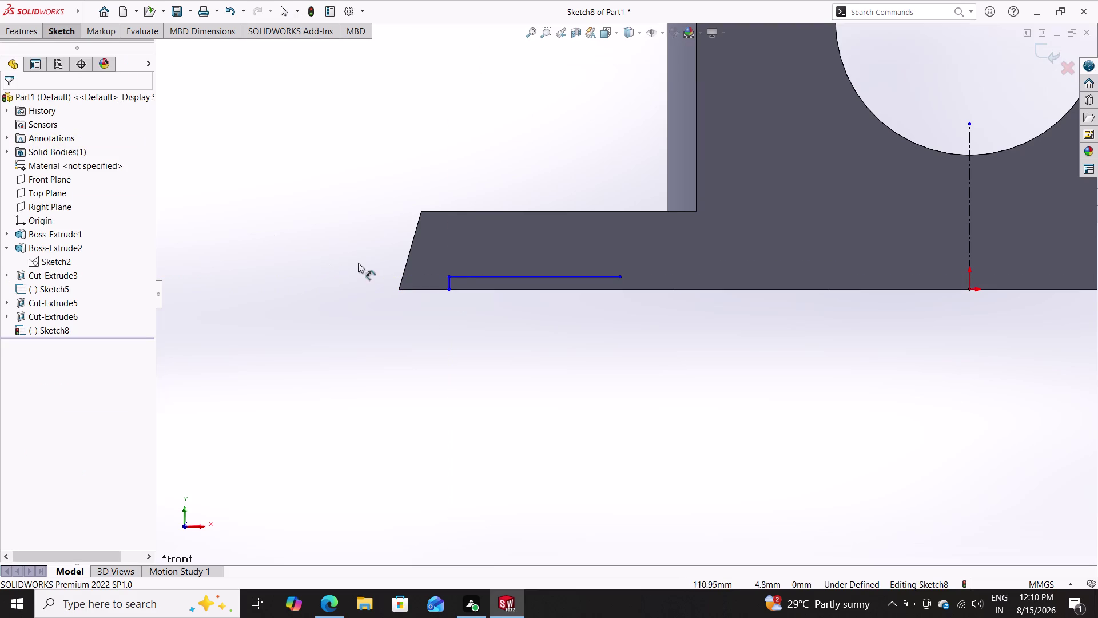
click(447, 282)
double_click(337, 272)
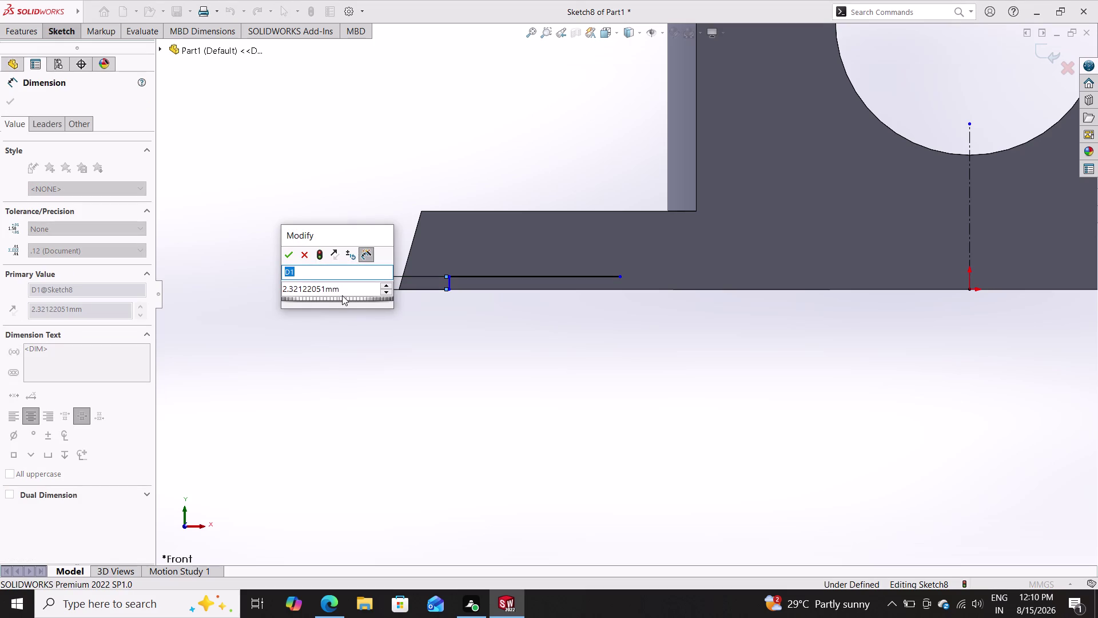
click(345, 288)
drag(346, 287, 257, 284)
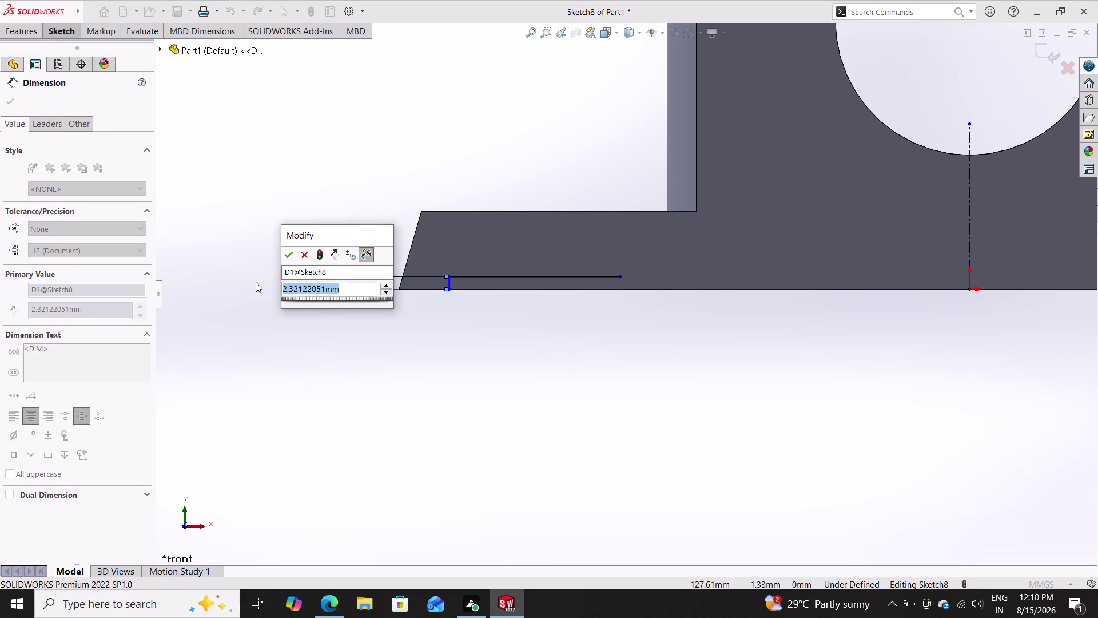
key(2)
key(Return)
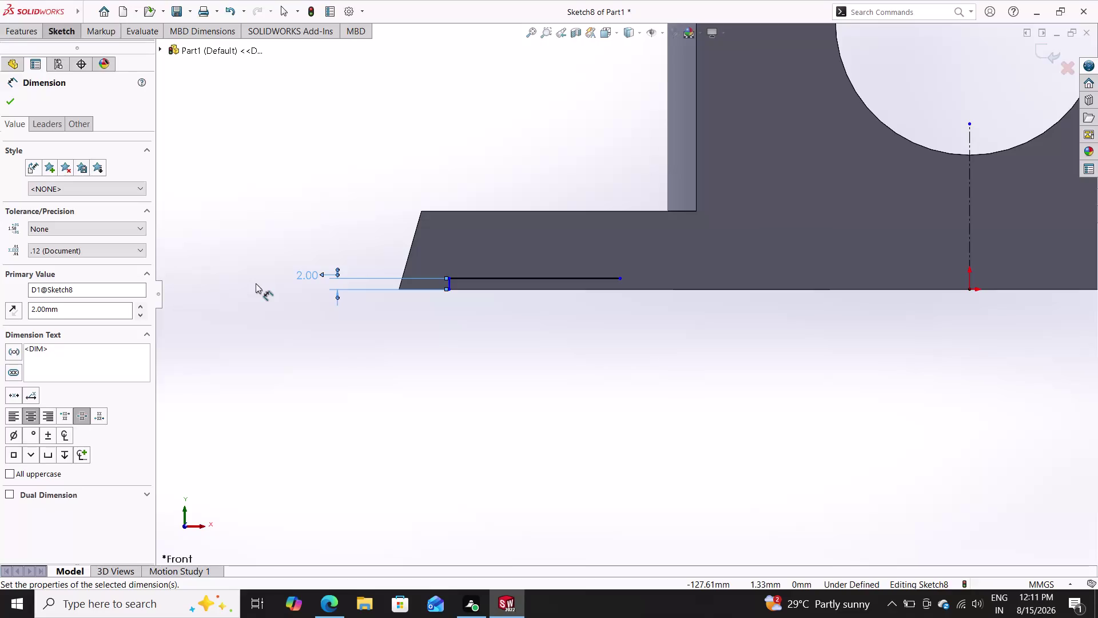
key(Escape)
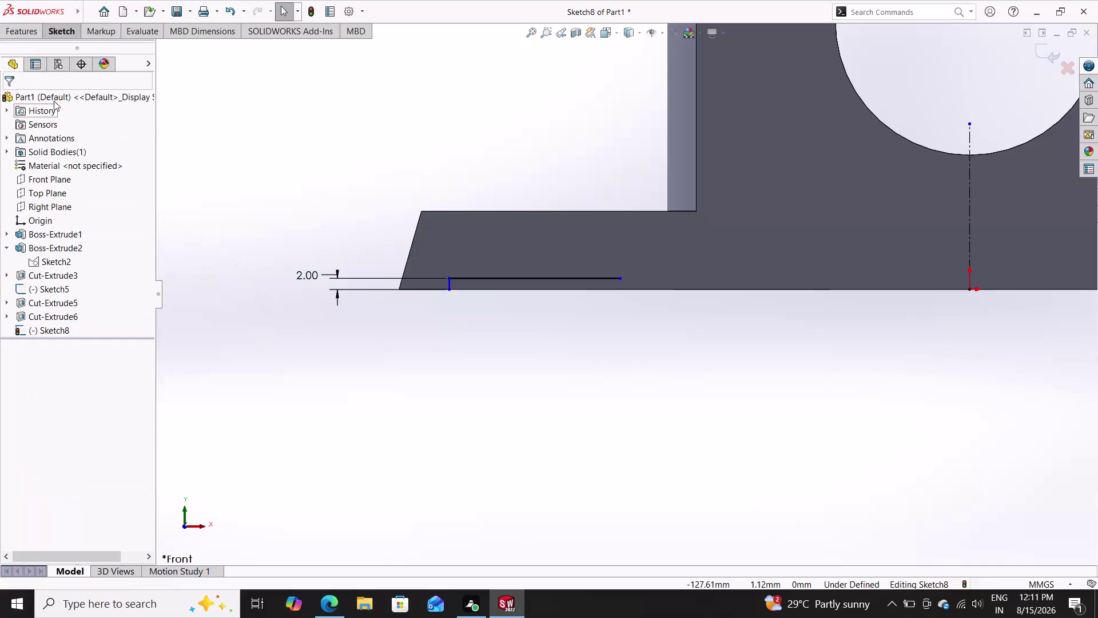
click(65, 34)
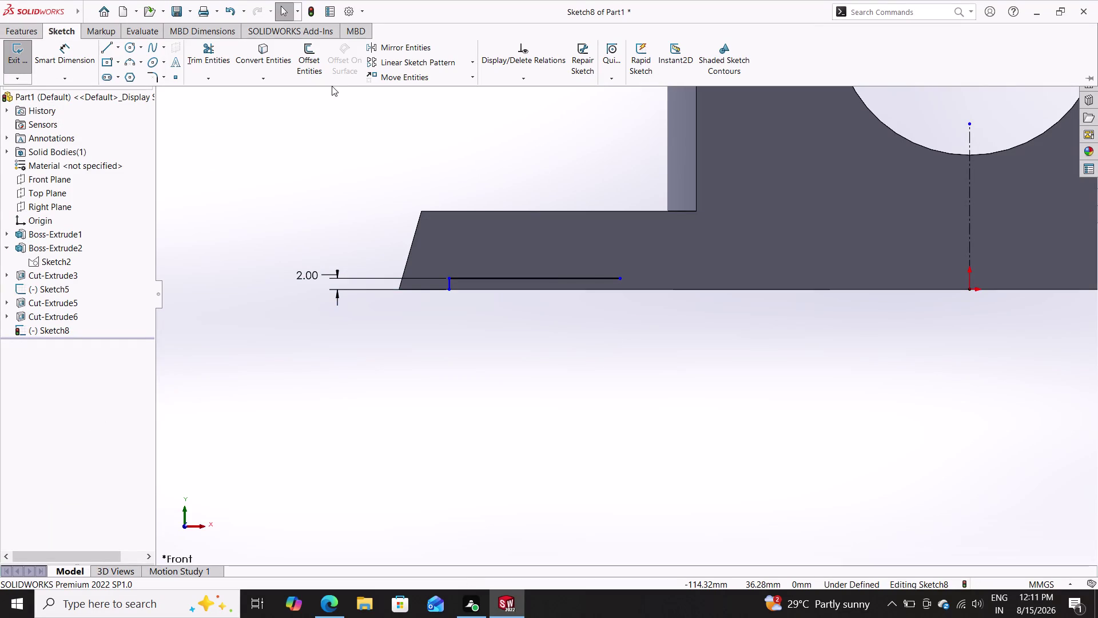
click(423, 46)
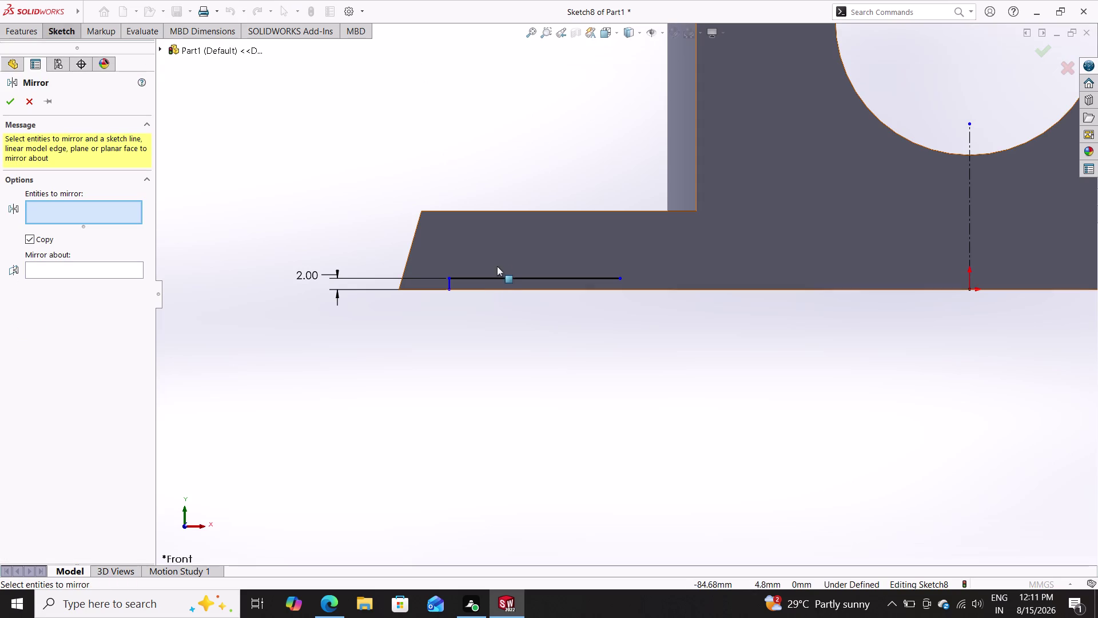
click(501, 275)
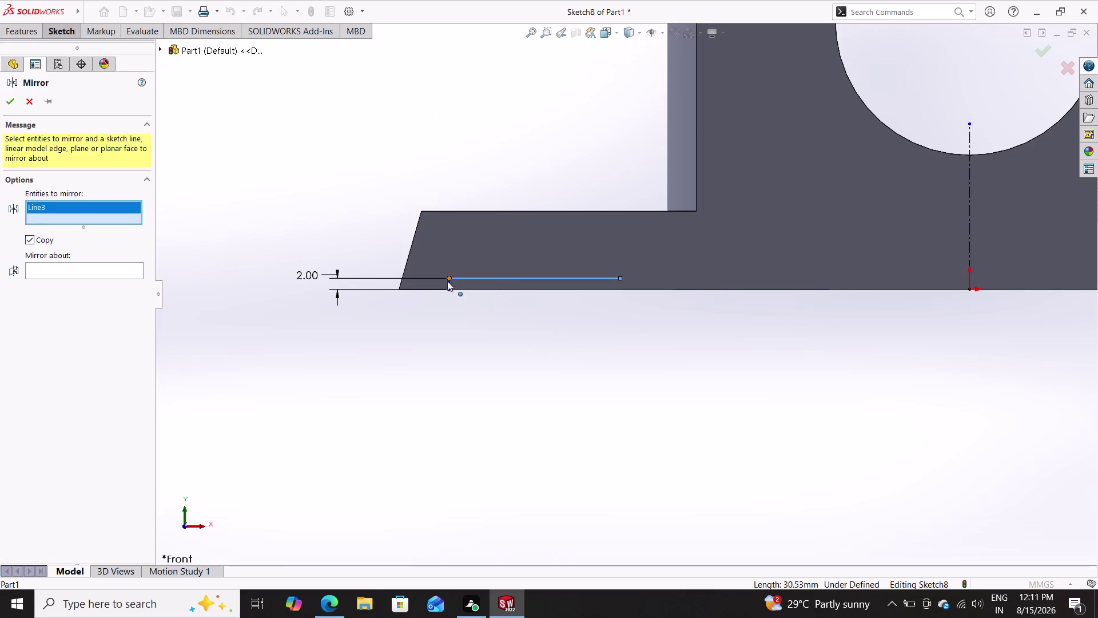
click(449, 283)
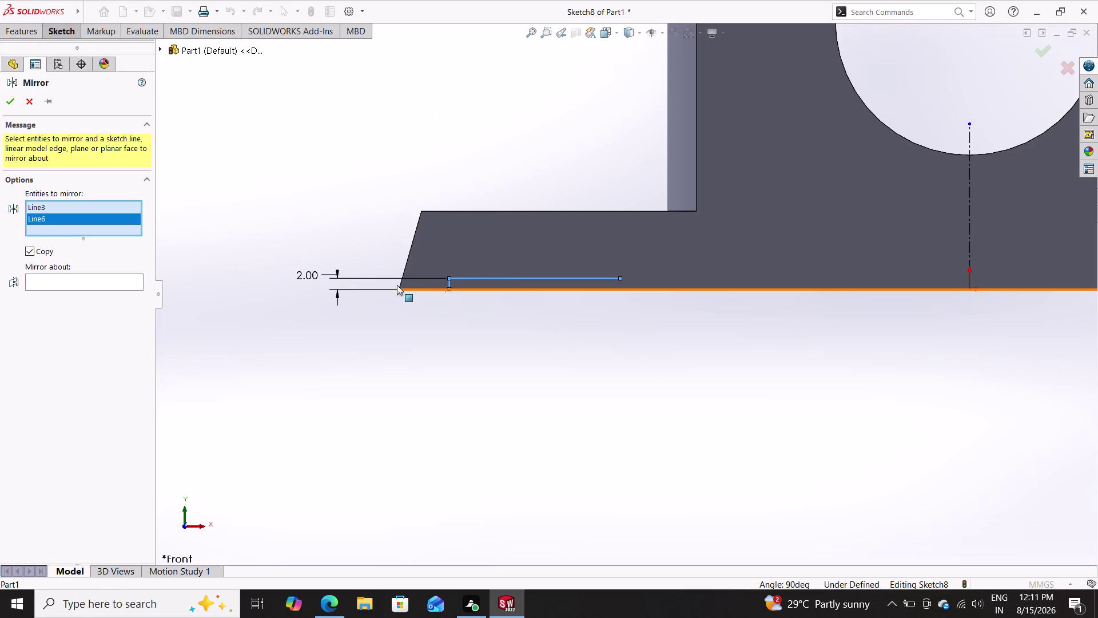
click(88, 284)
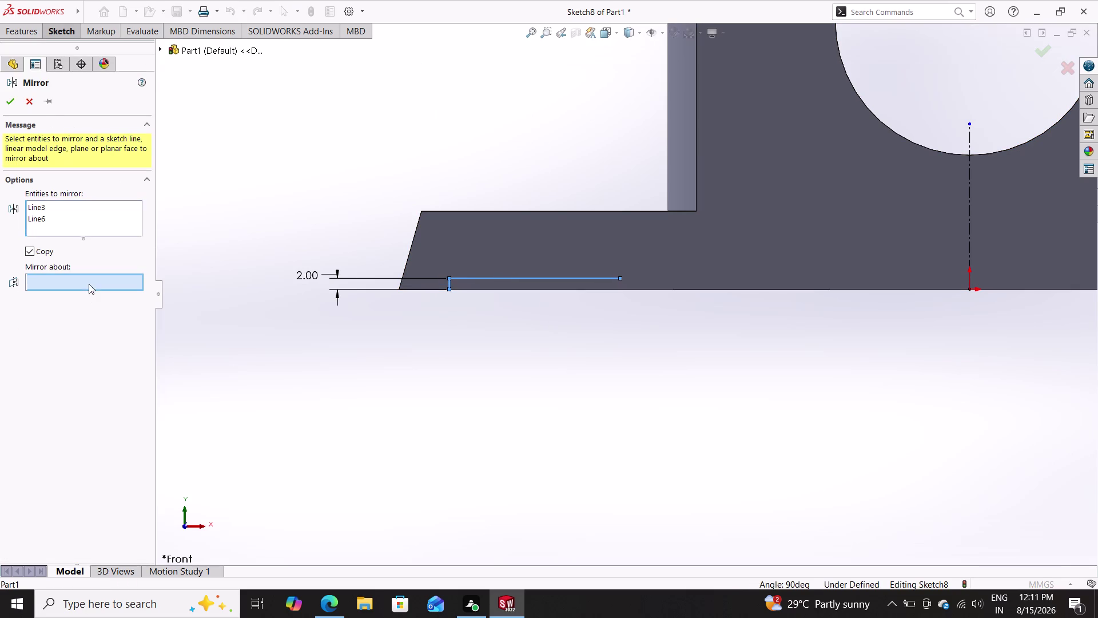
click(969, 227)
scroll(down, 3)
scroll(up, 3)
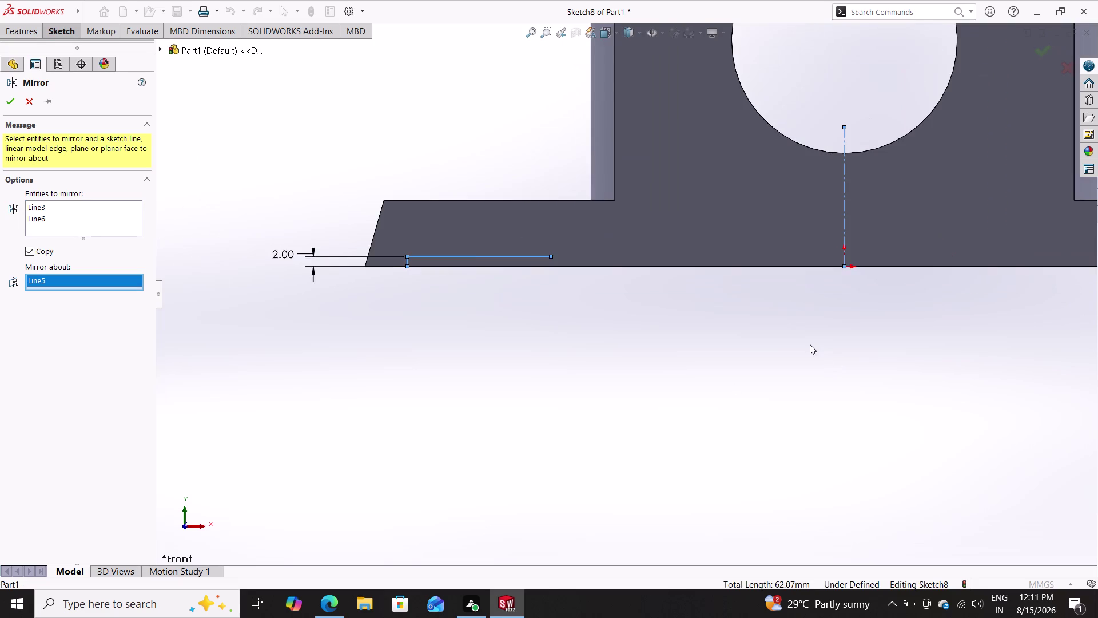
scroll(up, 3)
scroll(up, 3)
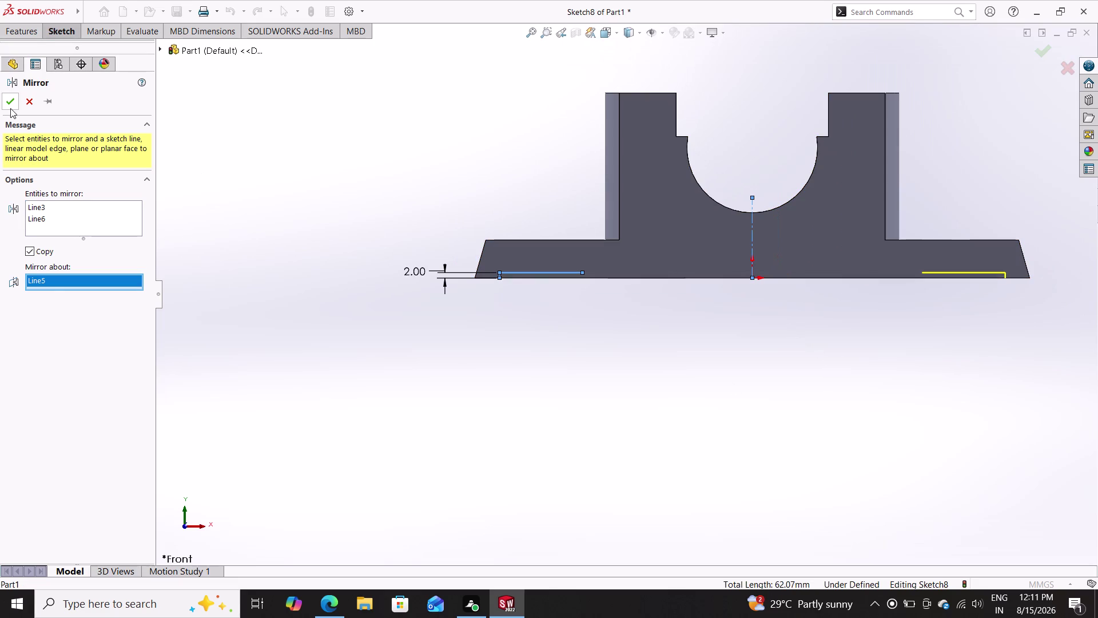
click(9, 103)
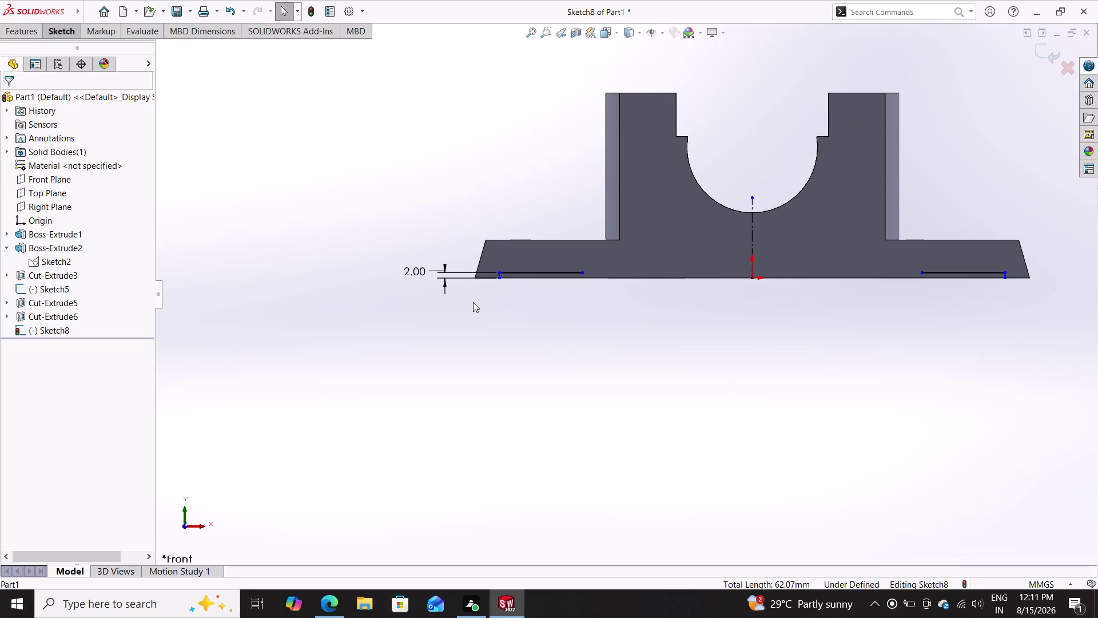
scroll(down, 3)
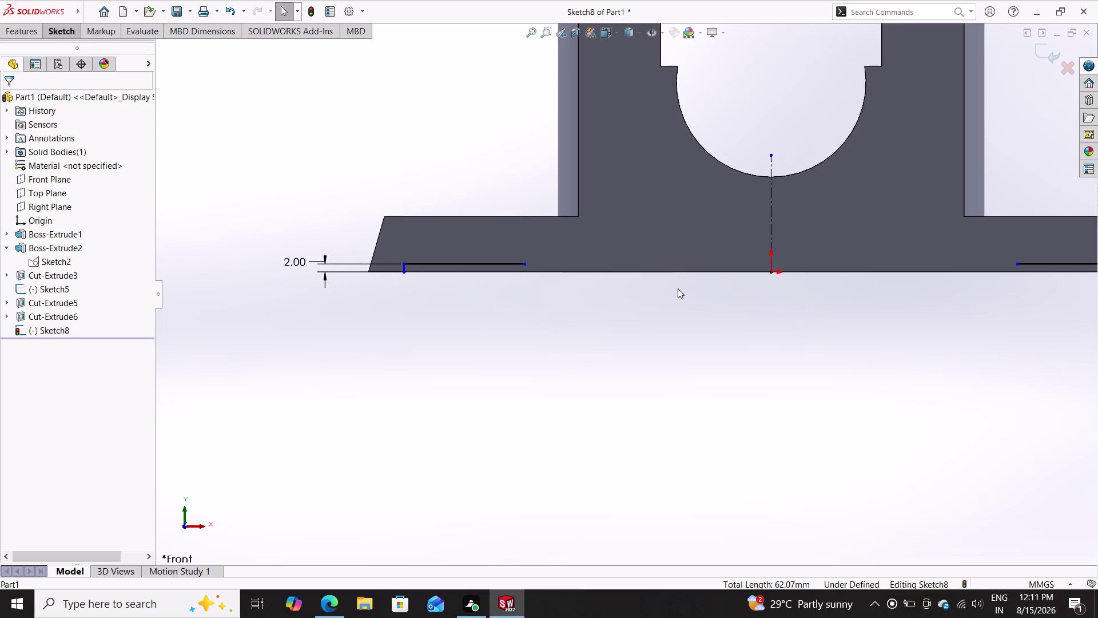
click(68, 28)
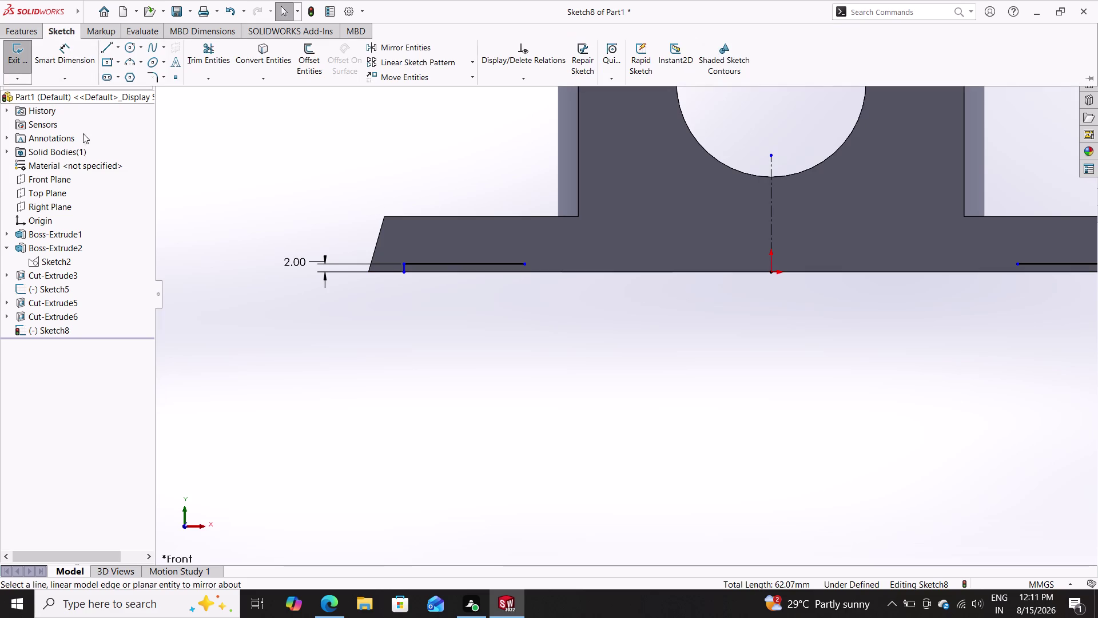
Draw a horizontal line bridging the two short base-bottom lines.
click(109, 46)
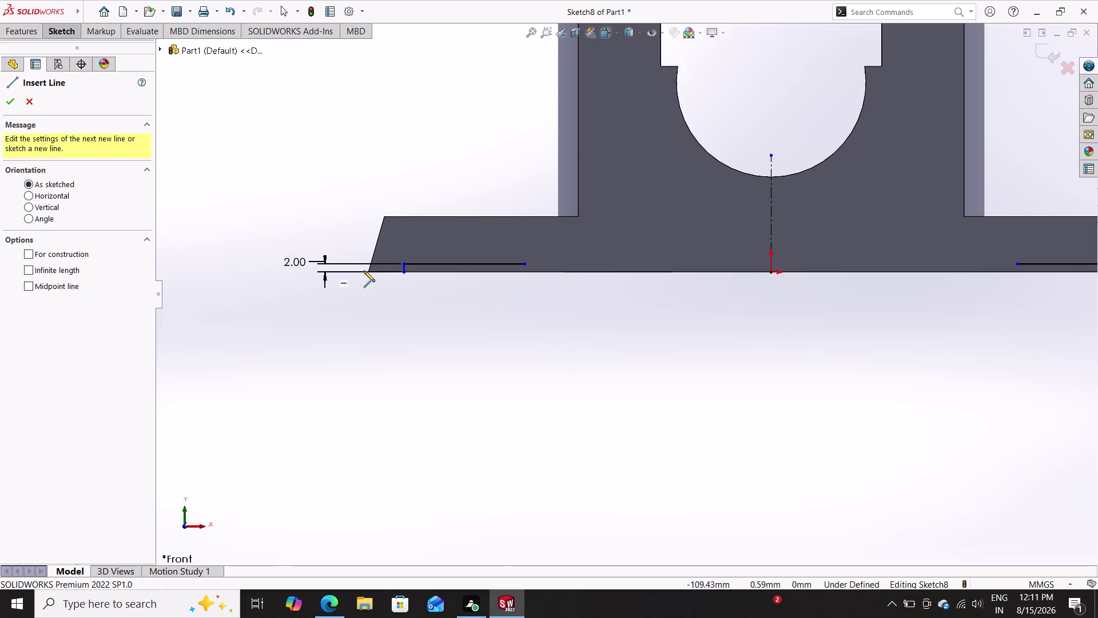
click(403, 266)
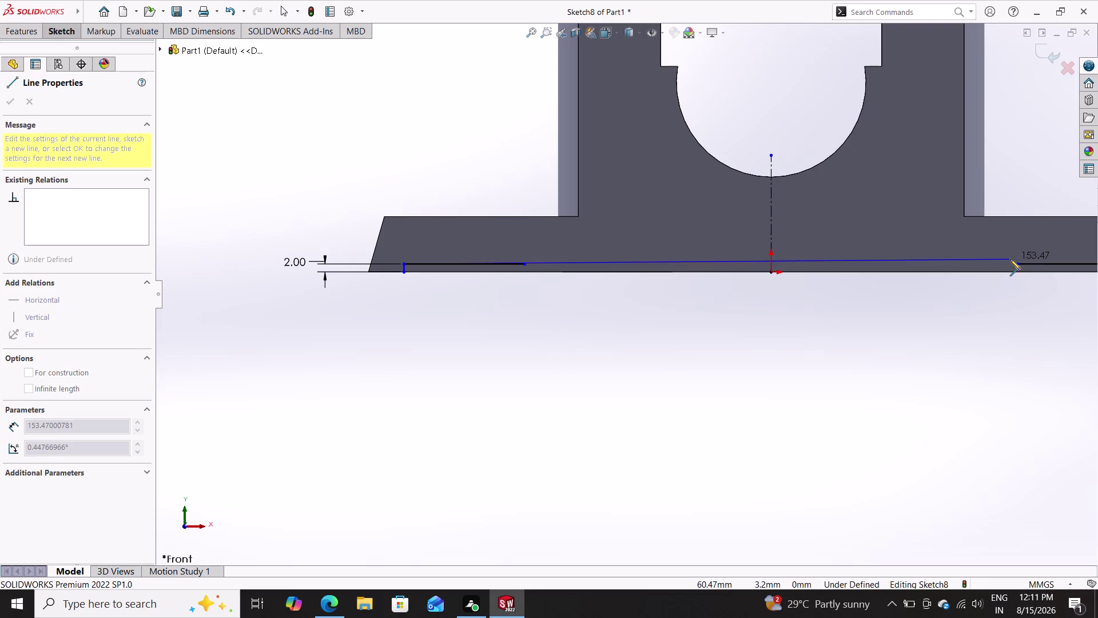
key(Escape)
click(68, 25)
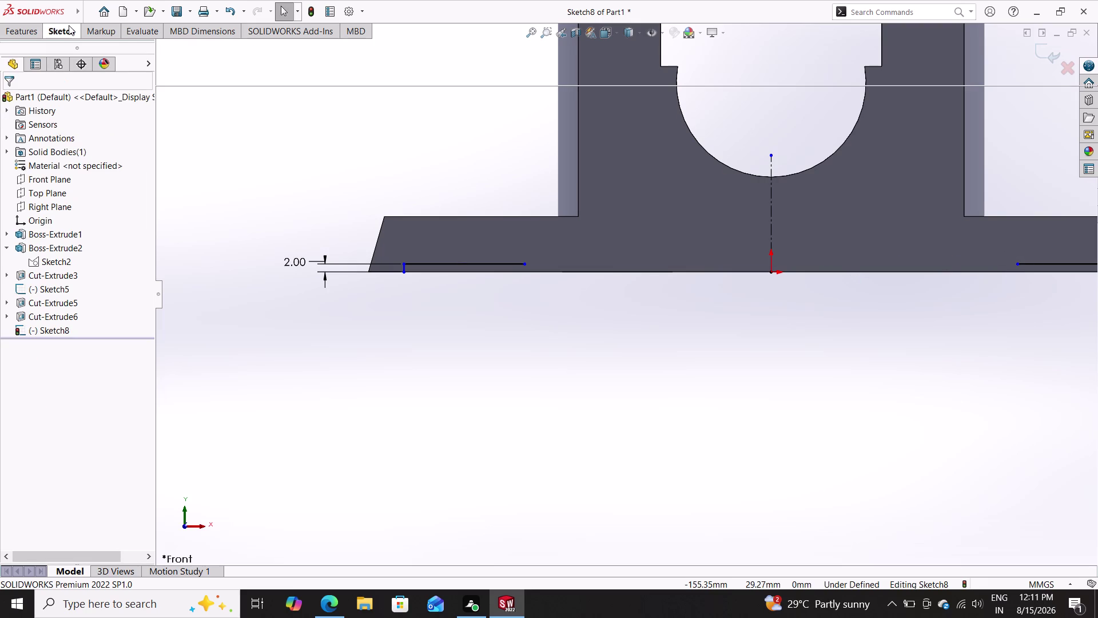
click(105, 53)
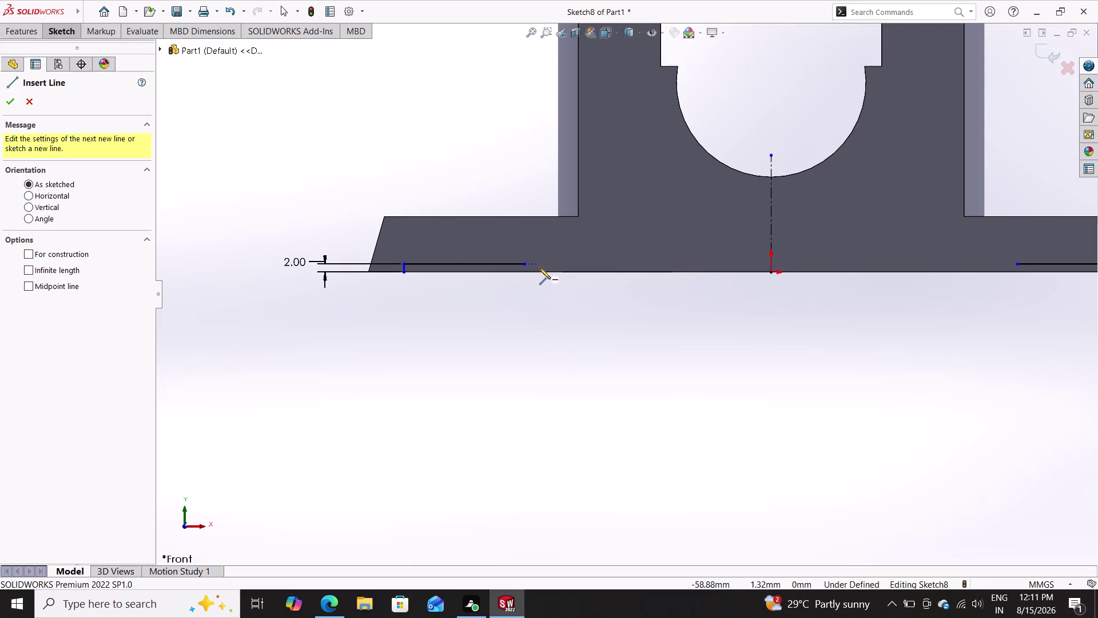
double_click(527, 265)
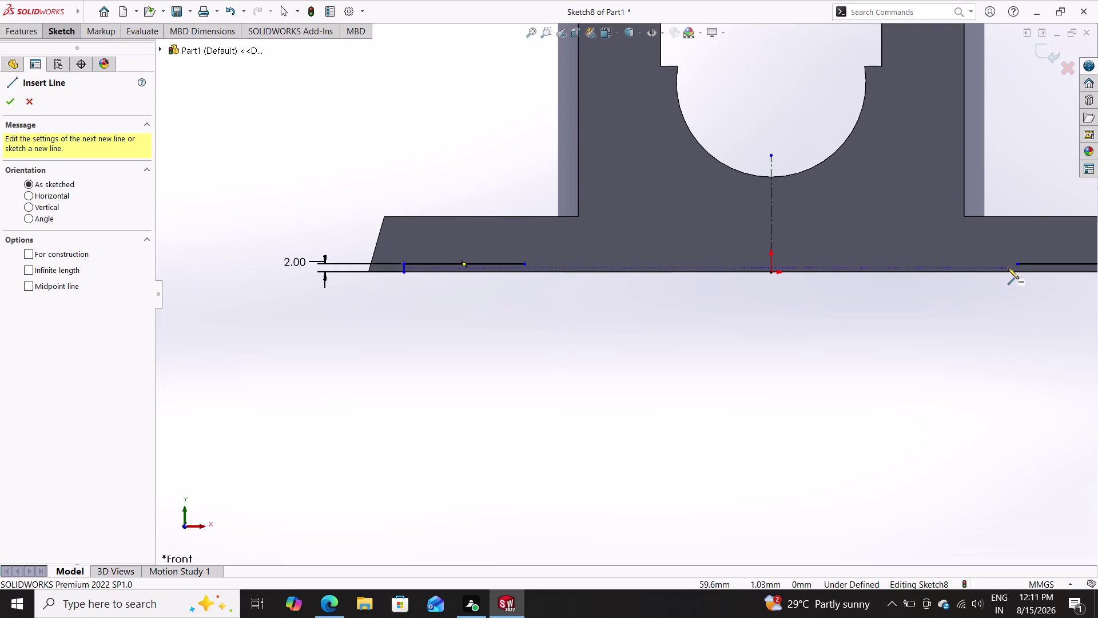
click(1017, 264)
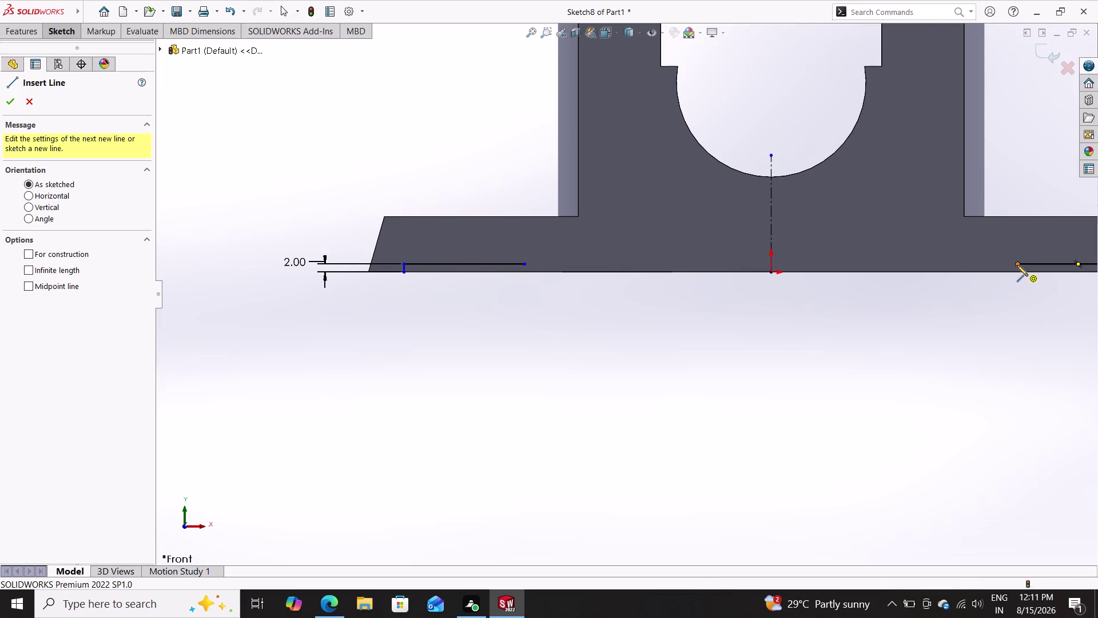
double_click(524, 262)
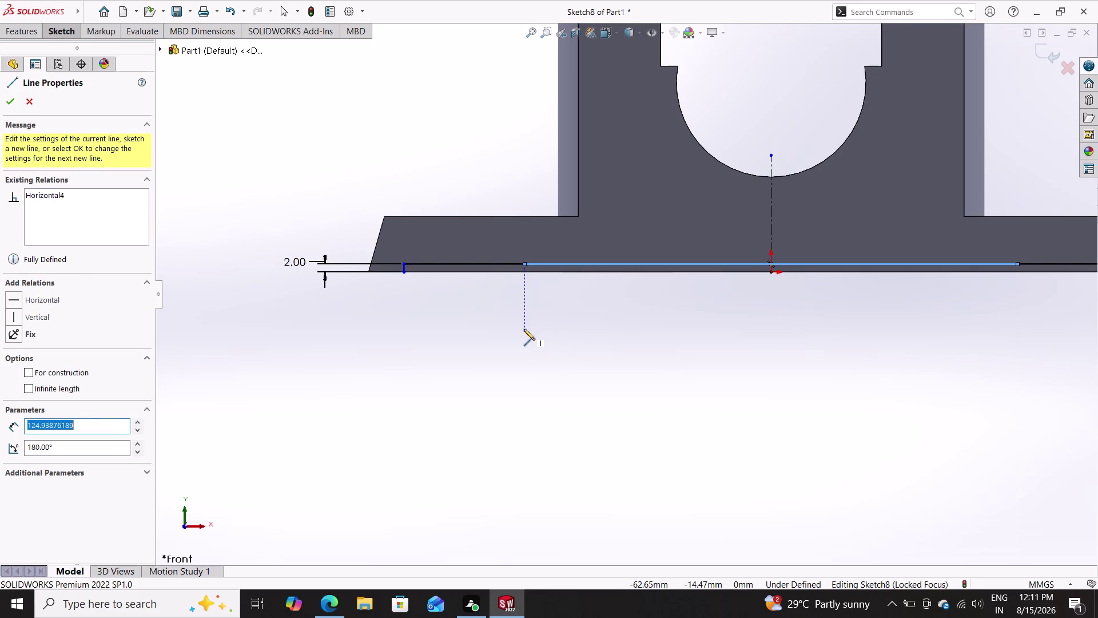
key(Escape)
scroll(down, 3)
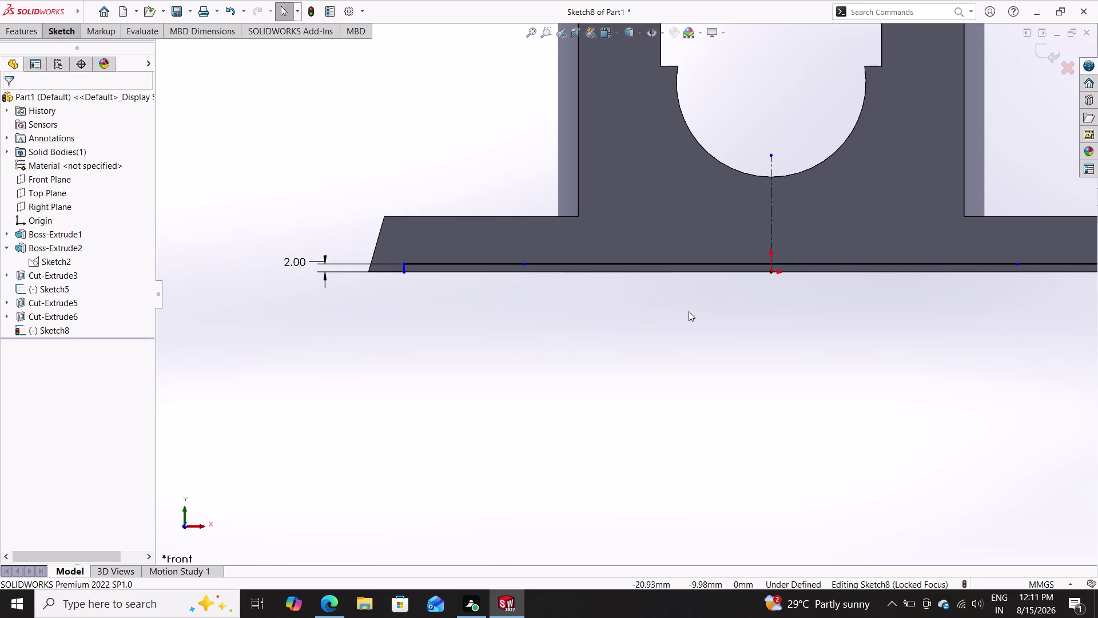
scroll(up, 3)
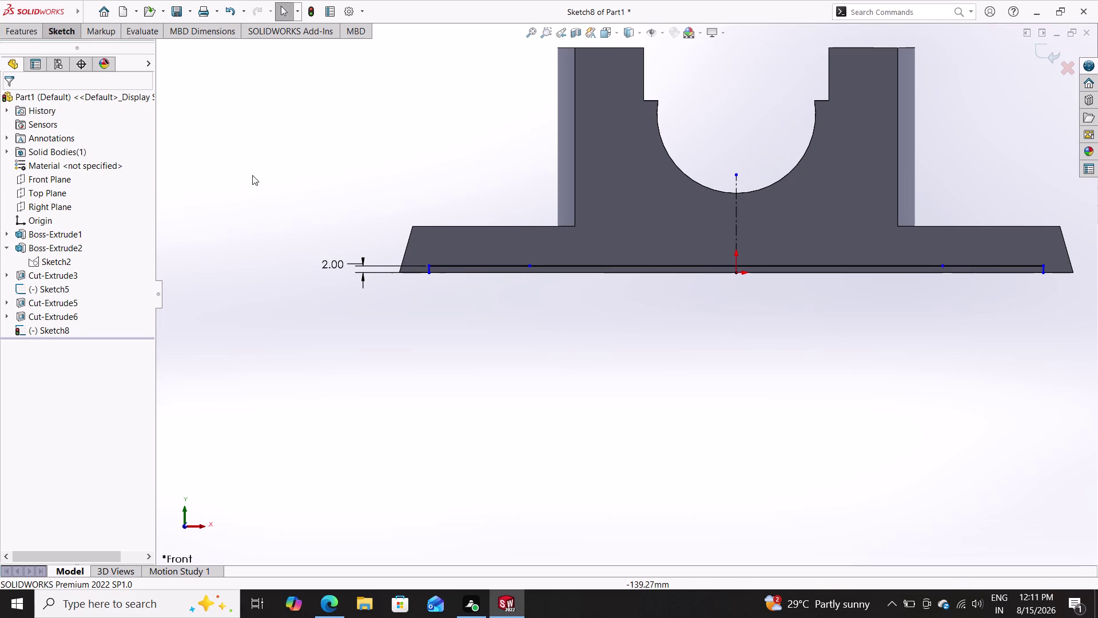
Start a smart dimension between the base line's left and right outer ends.
click(59, 29)
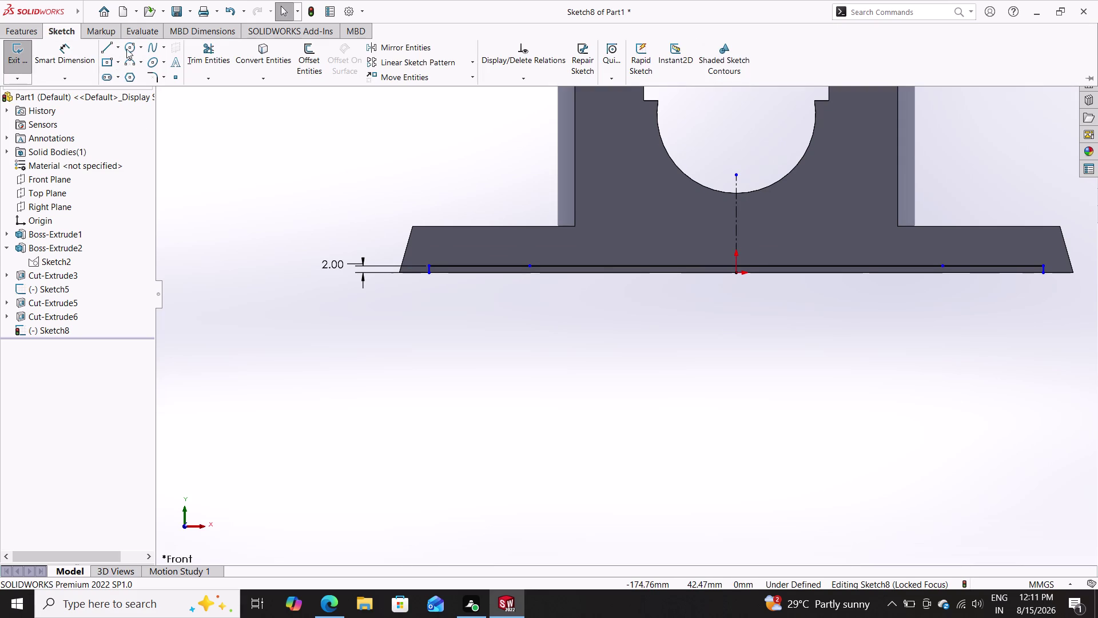
click(60, 55)
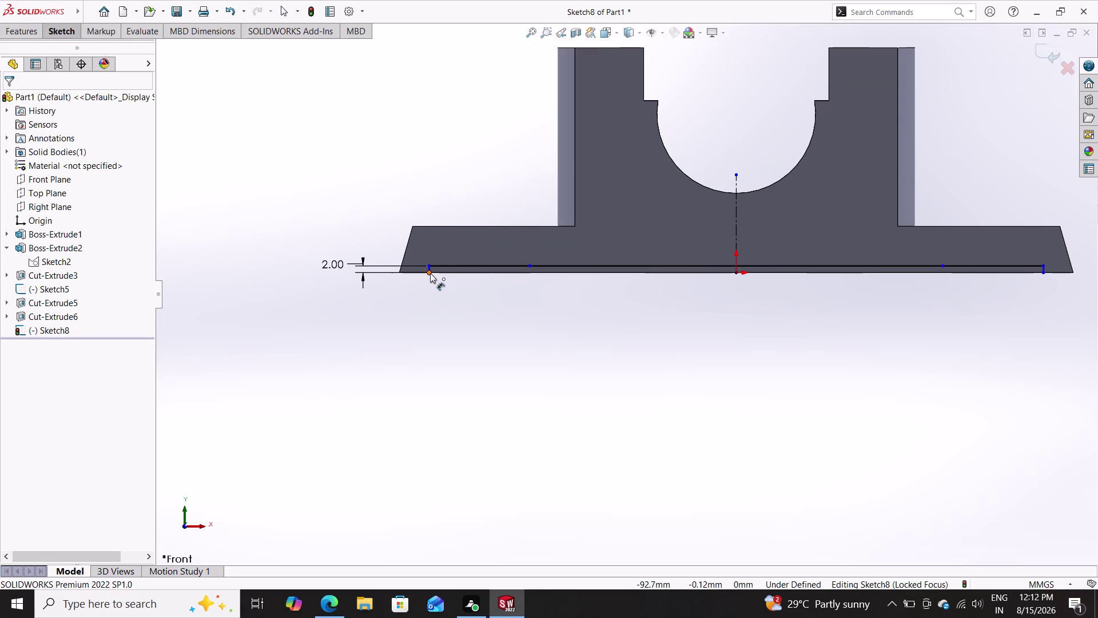
click(430, 273)
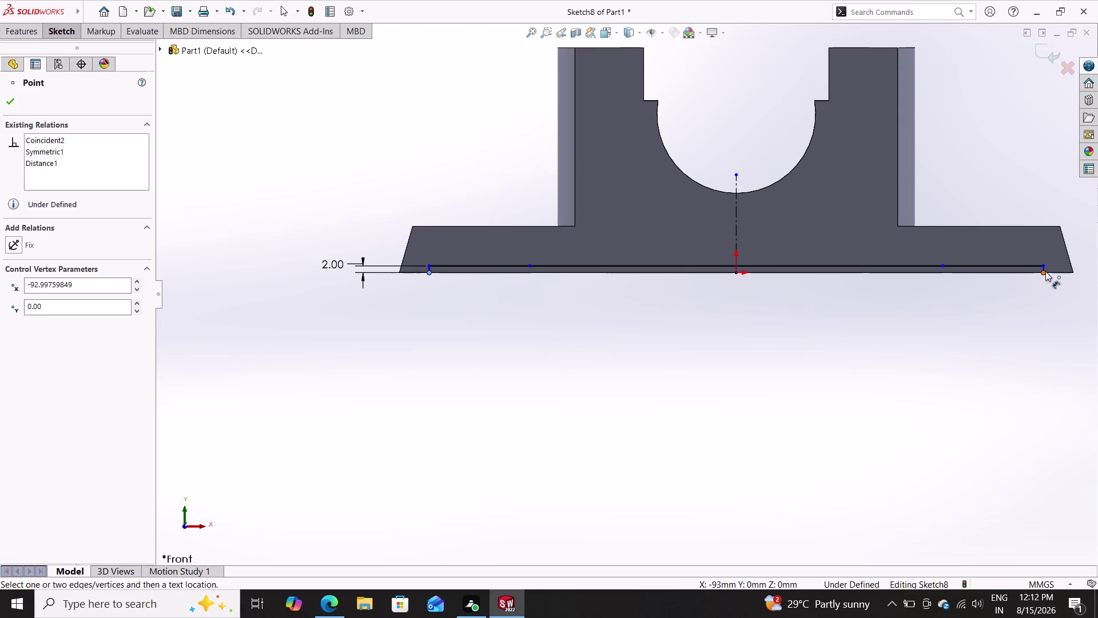
click(1044, 271)
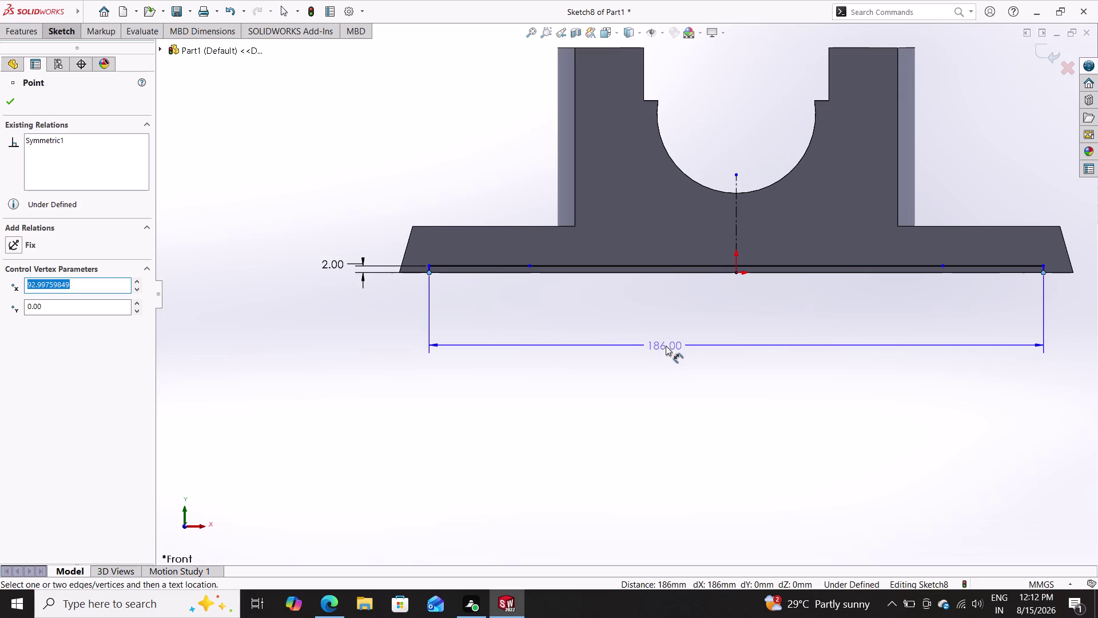
Place the overall span dimension below the part and set it to 195 mm.
double_click(666, 345)
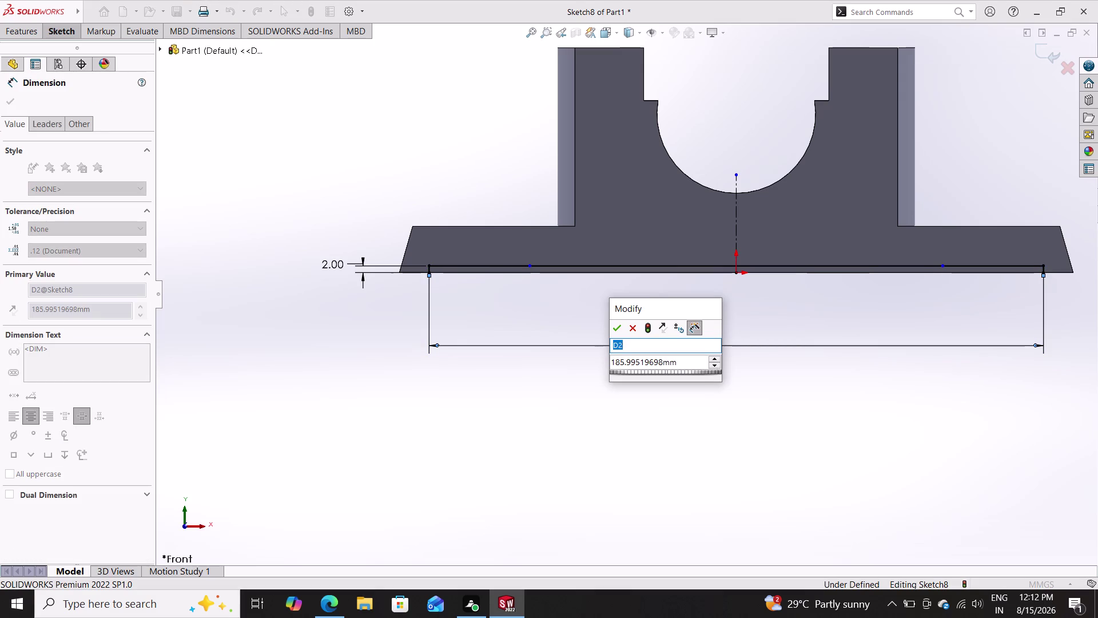
click(677, 364)
drag(677, 364, 611, 363)
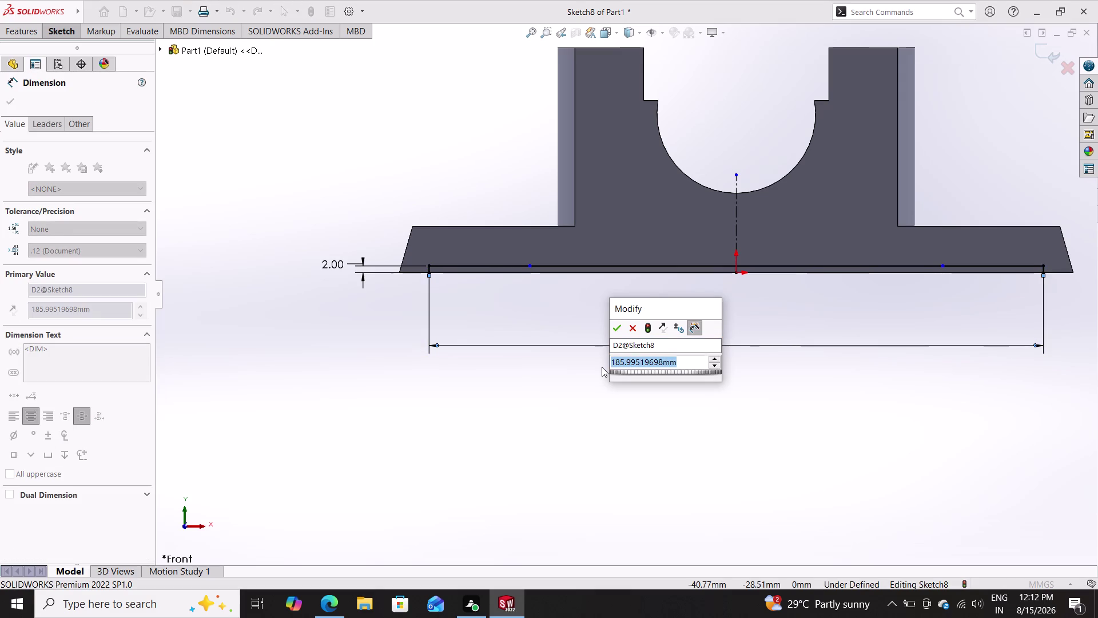
text(195)
key(Return)
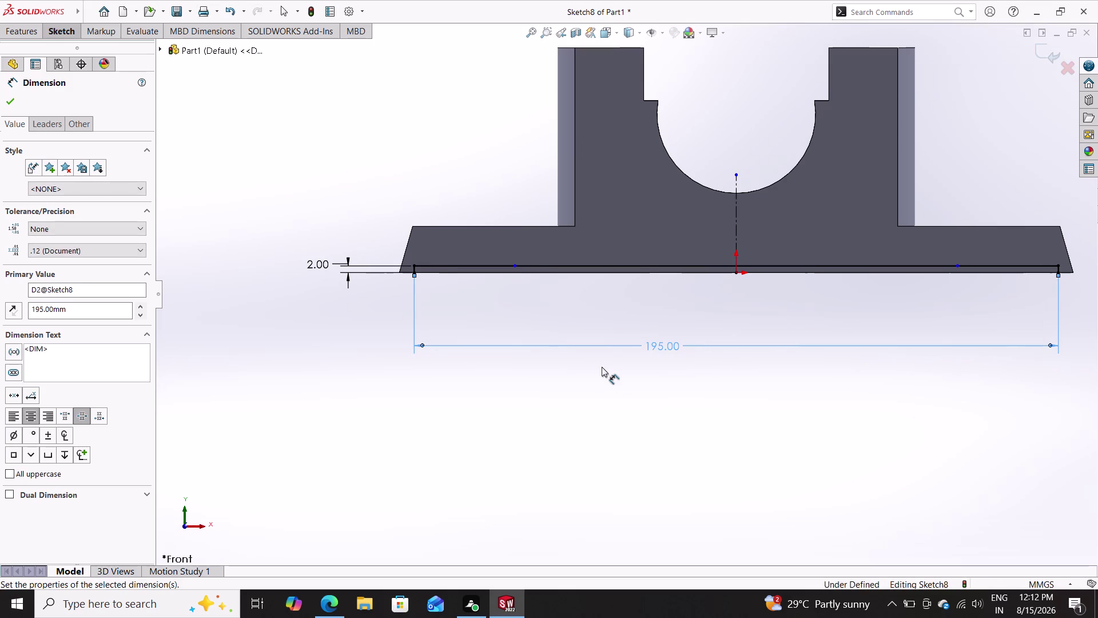
click(414, 276)
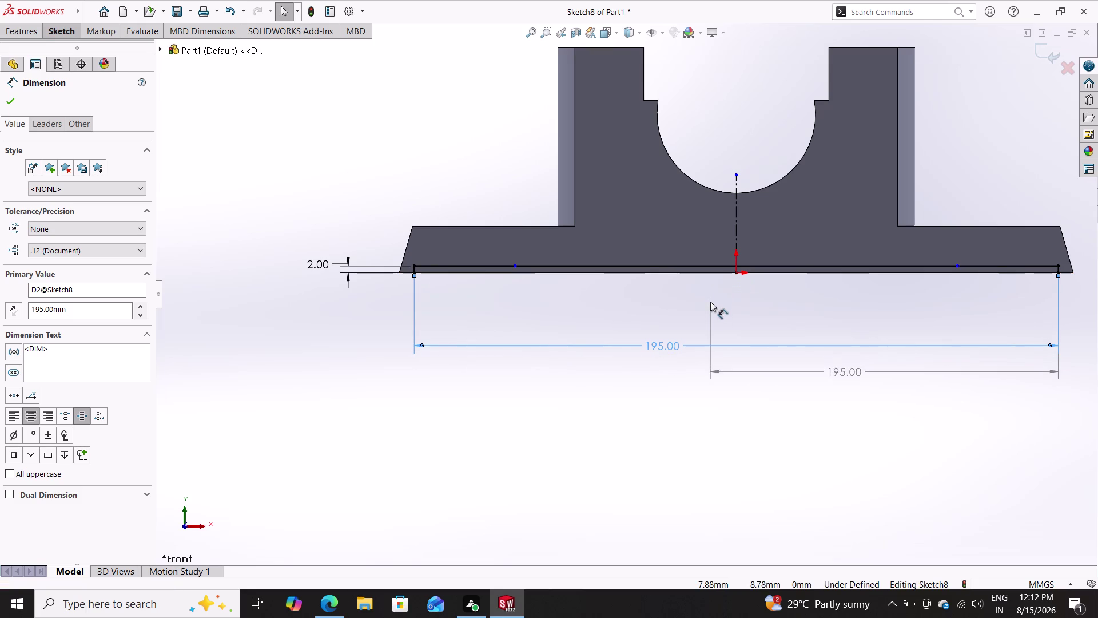
key(Escape)
click(60, 26)
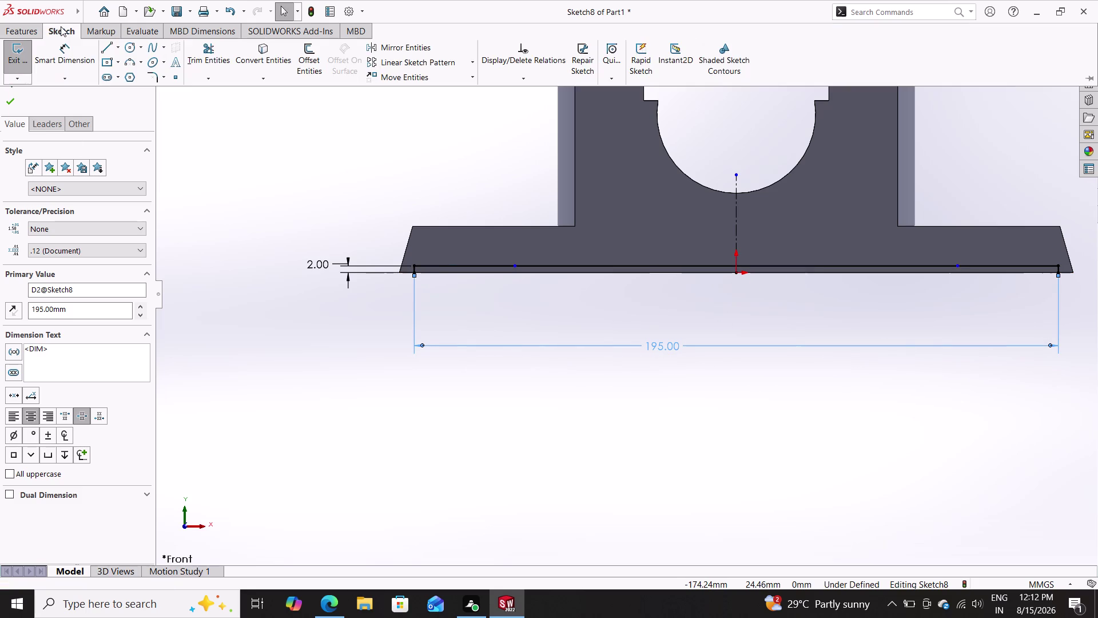
click(64, 41)
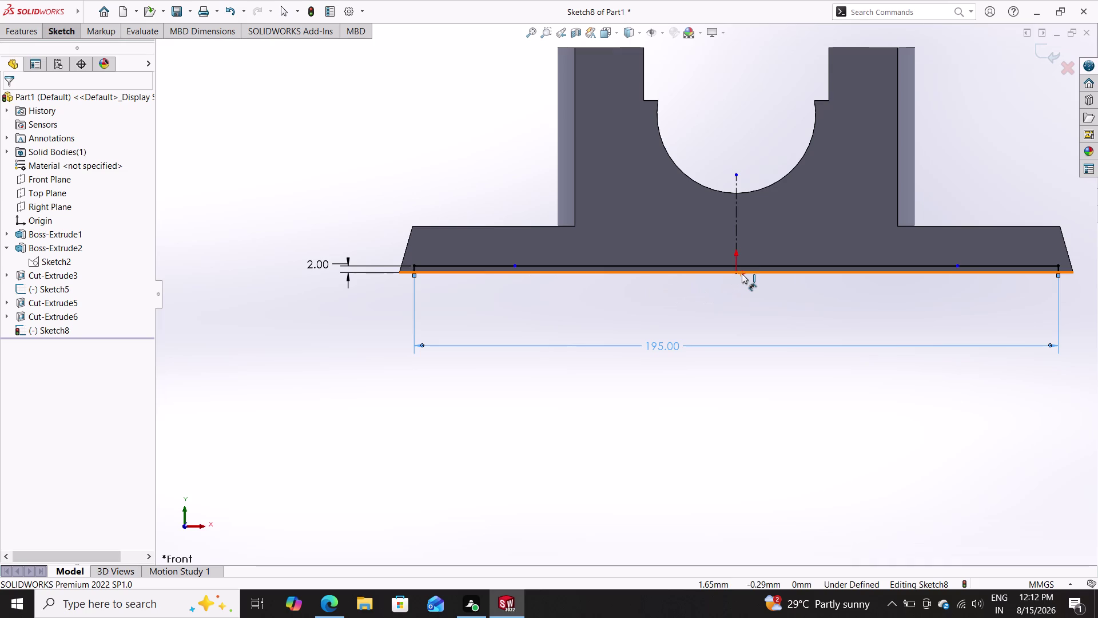
click(735, 271)
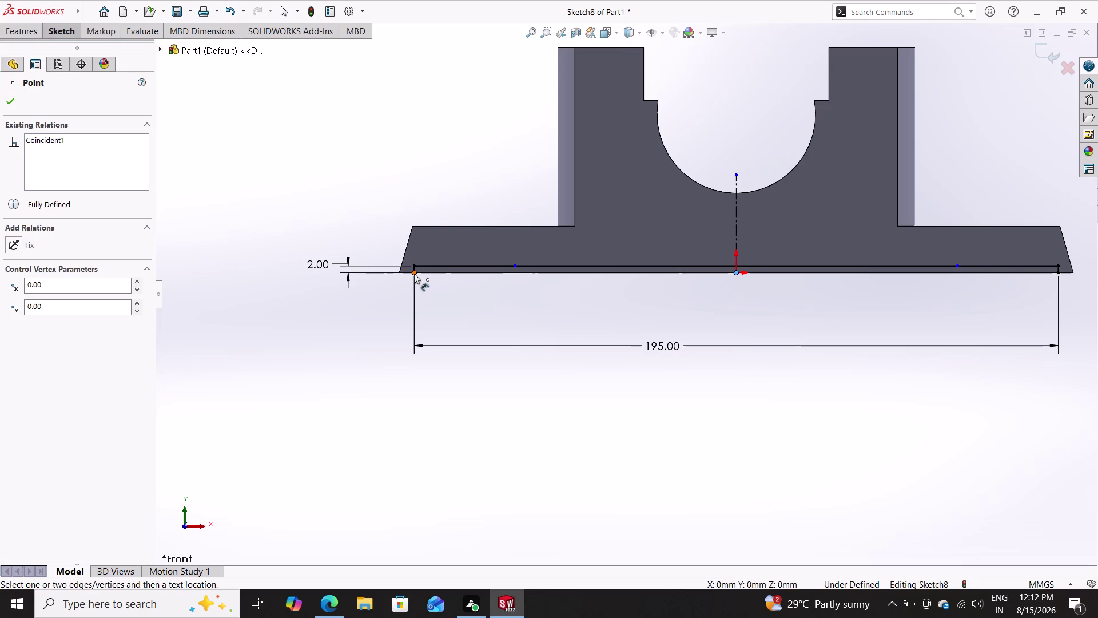
double_click(414, 274)
double_click(521, 324)
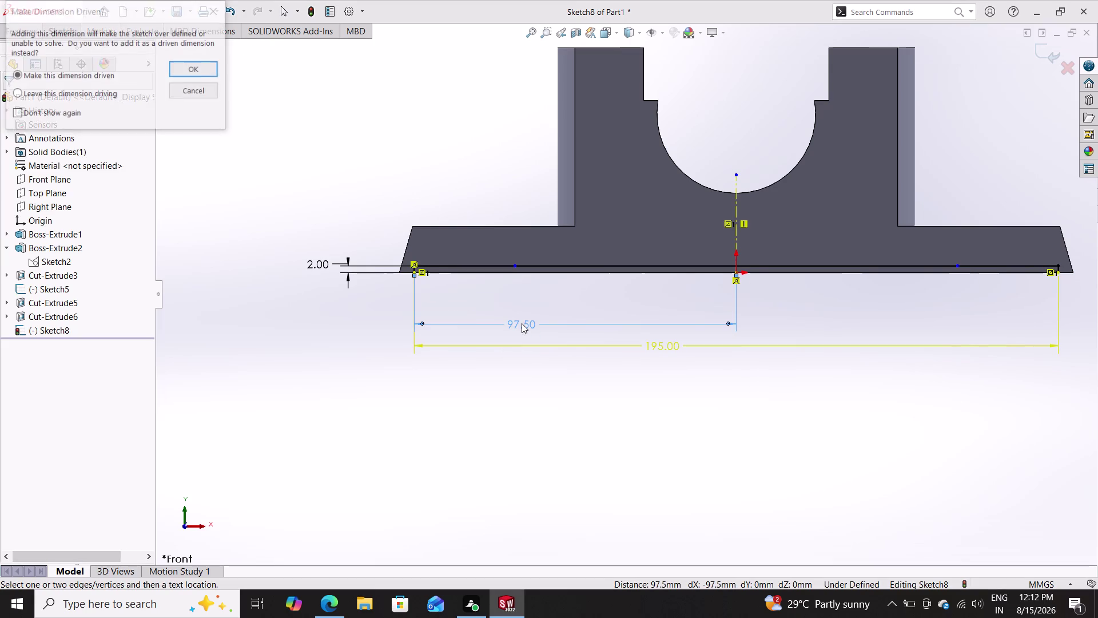
click(194, 88)
key(Escape)
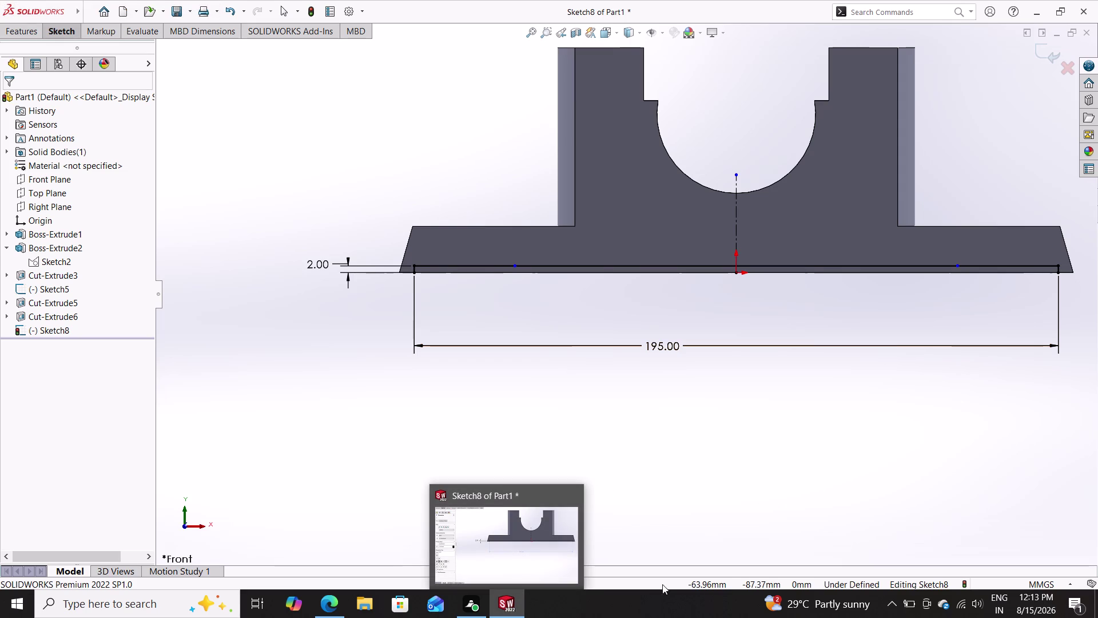
Stretch the vertical centre line about 75.7 mm up from the origin, above the part.
scroll(down, 3)
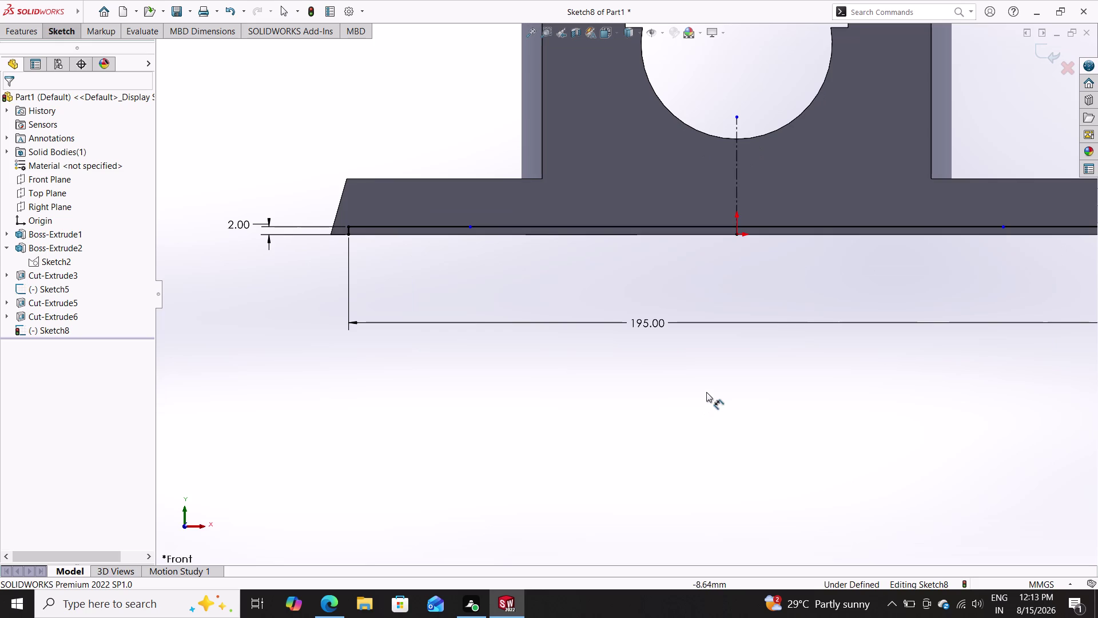
scroll(up, 3)
key(Escape)
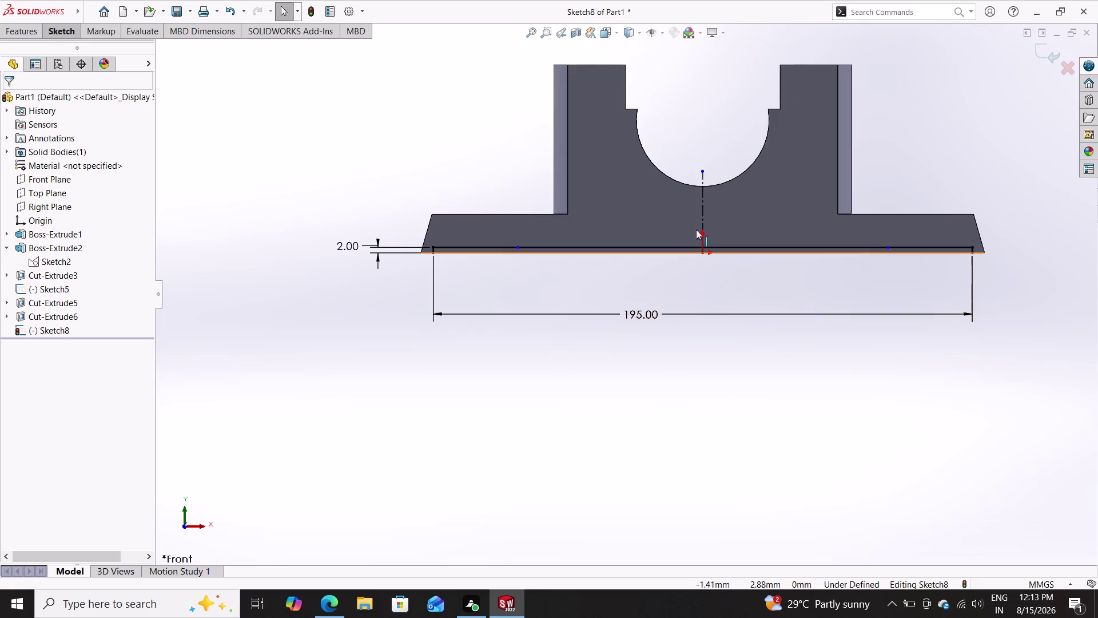
click(701, 169)
drag(704, 170, 687, 59)
click(688, 59)
drag(687, 57, 685, 50)
click(685, 51)
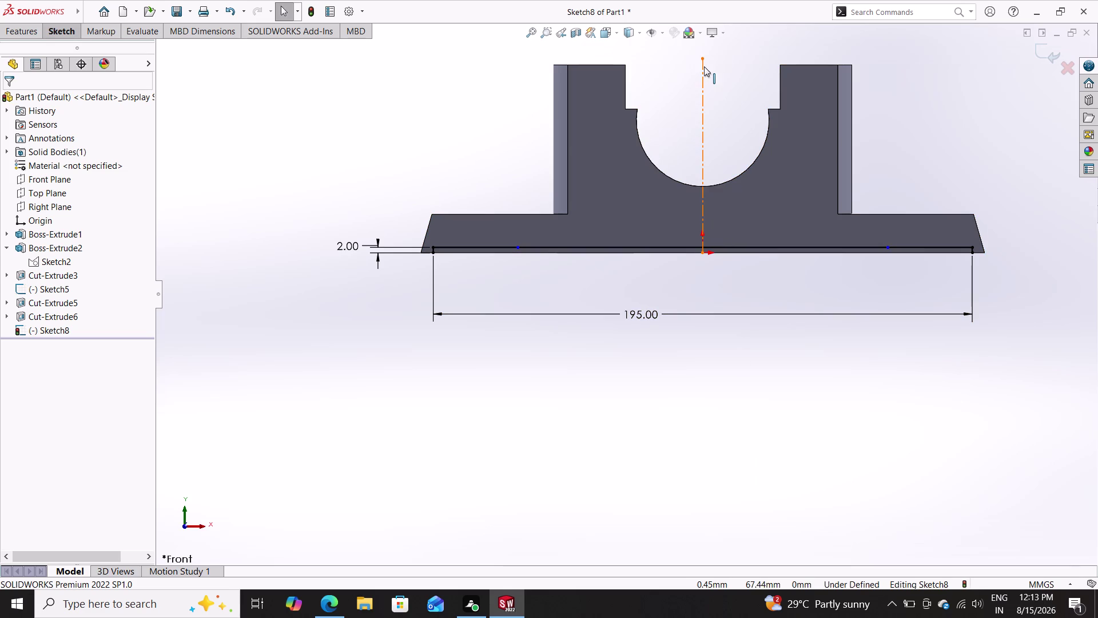
drag(702, 61, 695, 43)
click(695, 43)
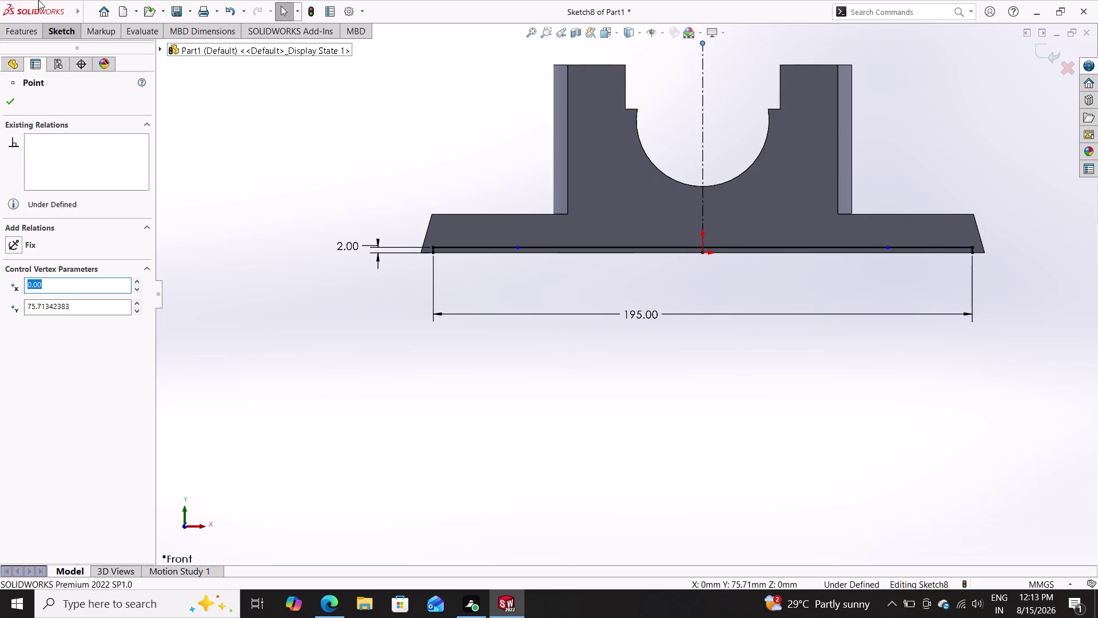
Check the top point's coordinate, then choose Centerline from the Line flyout.
click(68, 30)
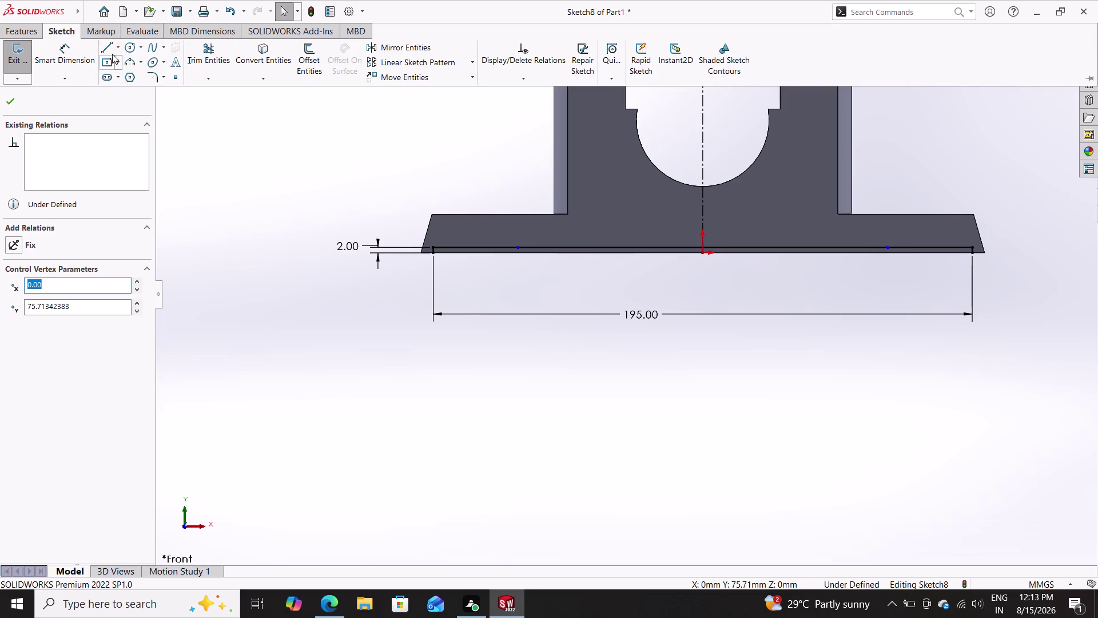
triple_click(121, 46)
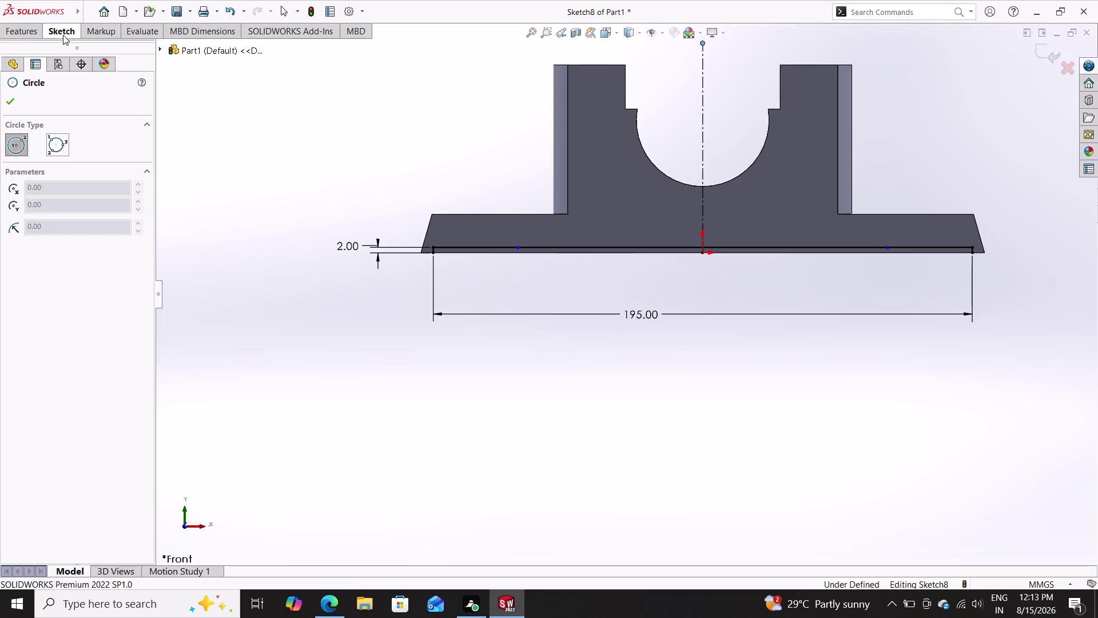
click(63, 35)
click(122, 47)
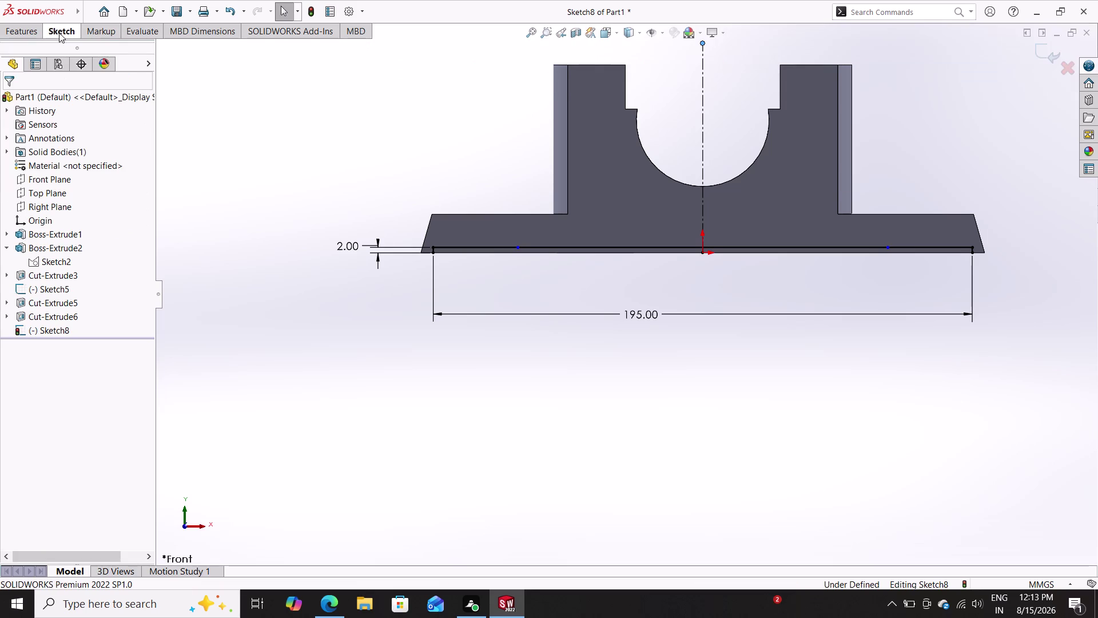
click(59, 33)
click(116, 48)
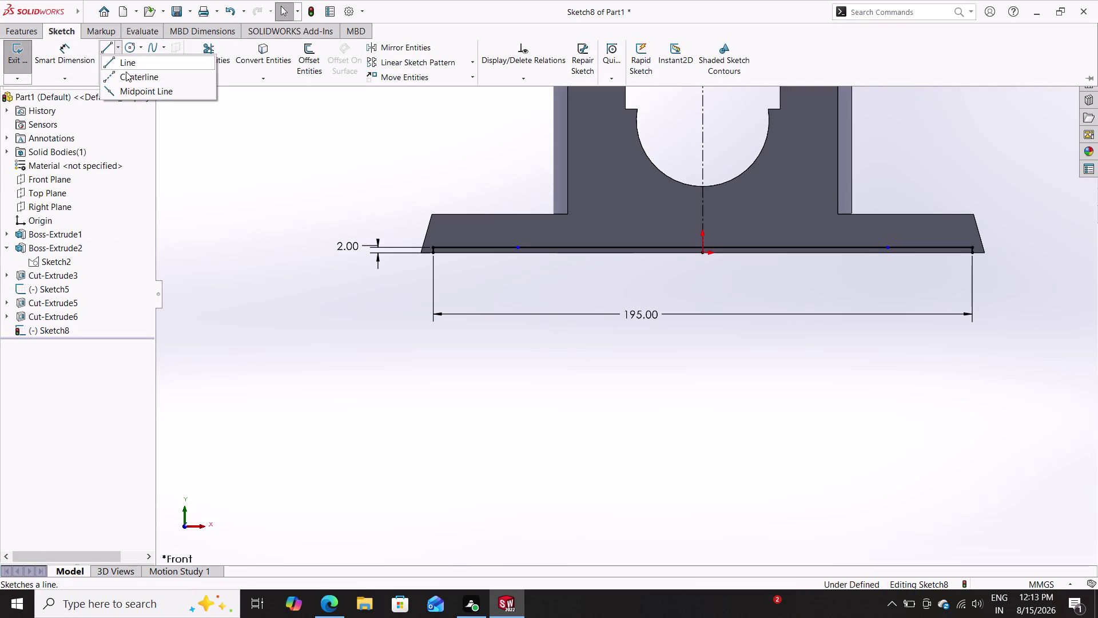
click(126, 71)
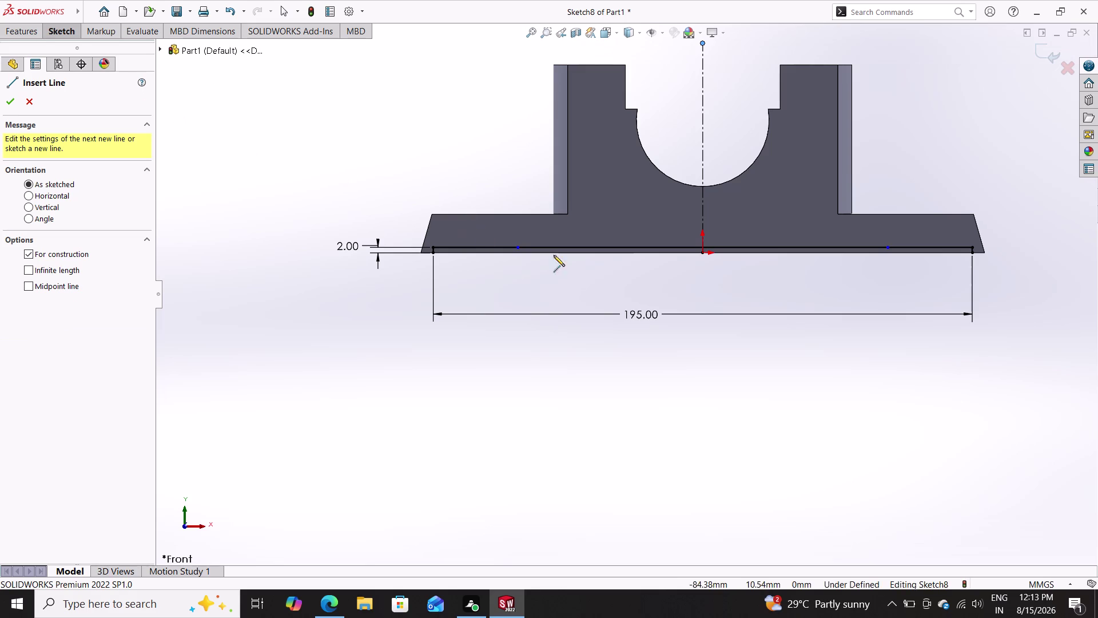
From the axis top, sketch a centerline 75 mm left, then down to just inside the base.
double_click(702, 45)
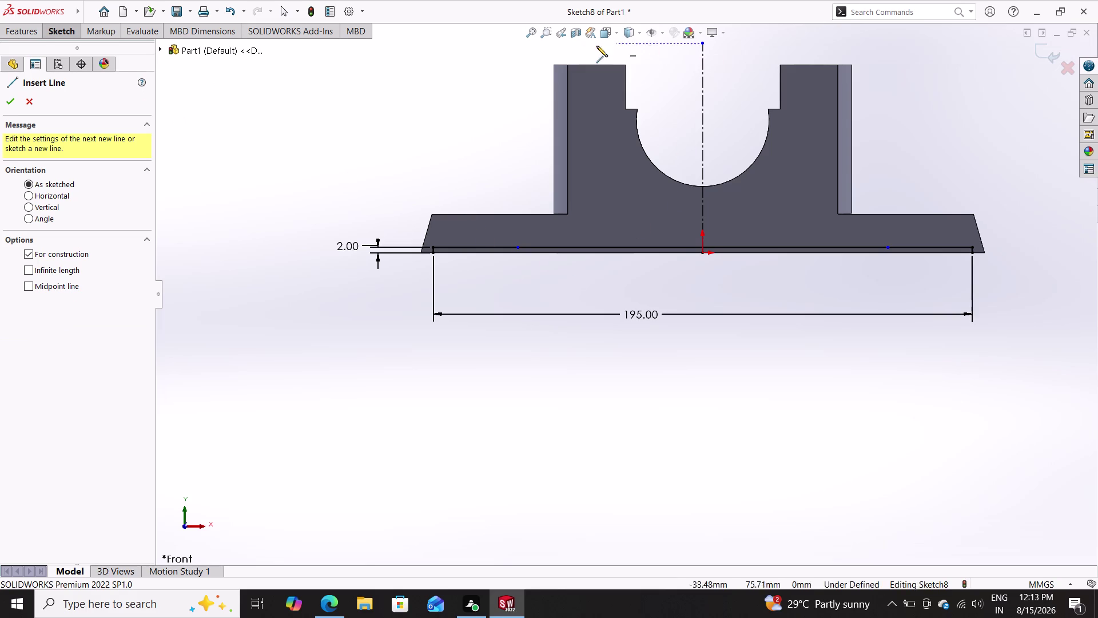
double_click(703, 45)
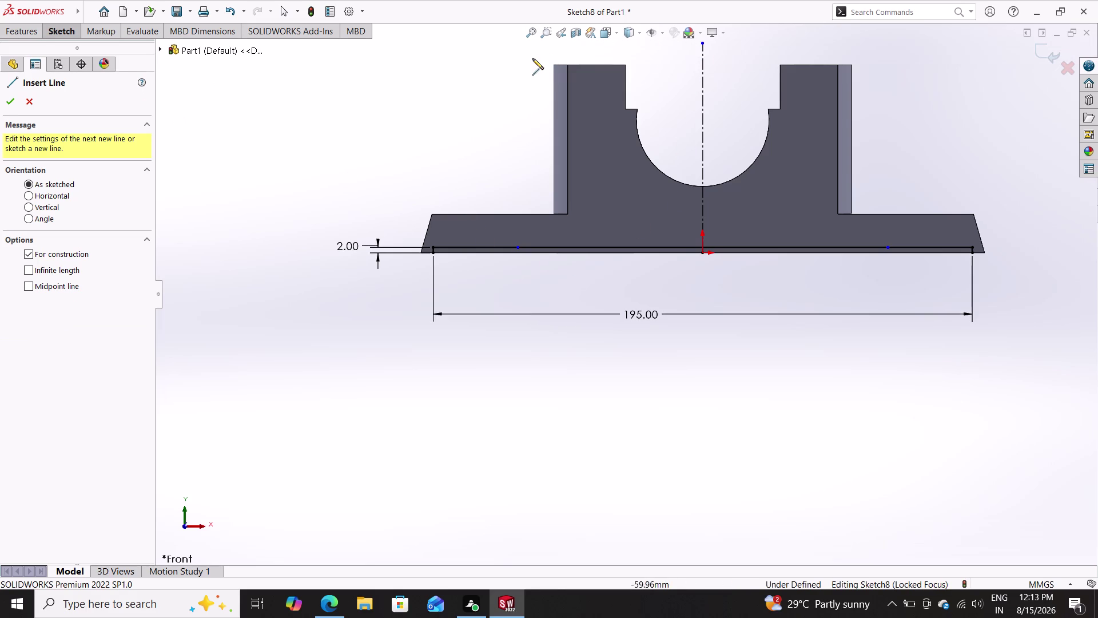
double_click(701, 45)
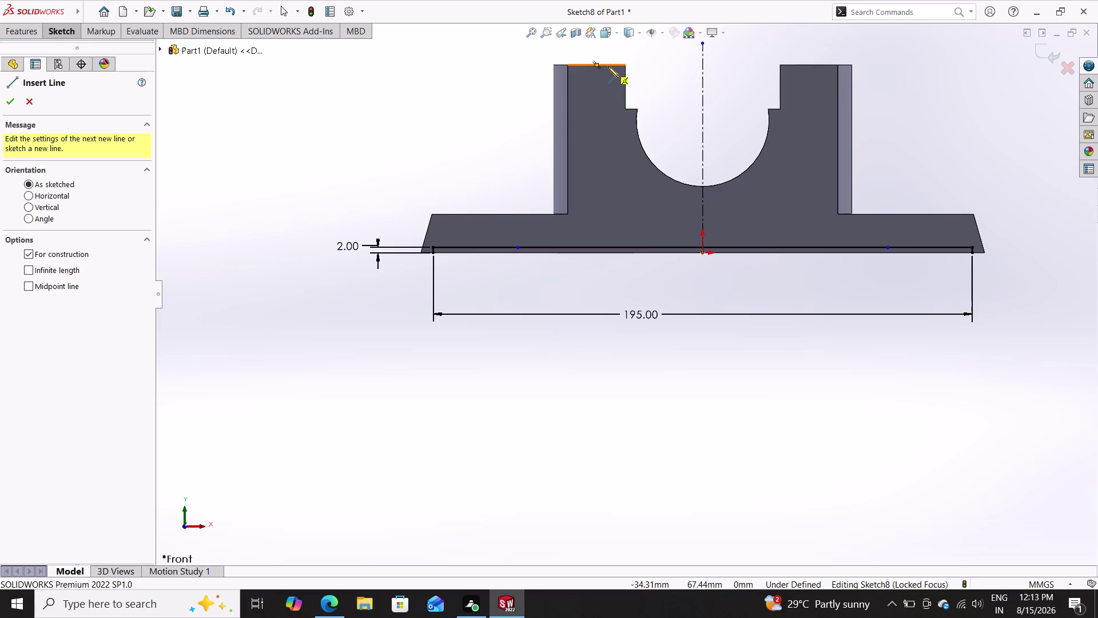
click(700, 43)
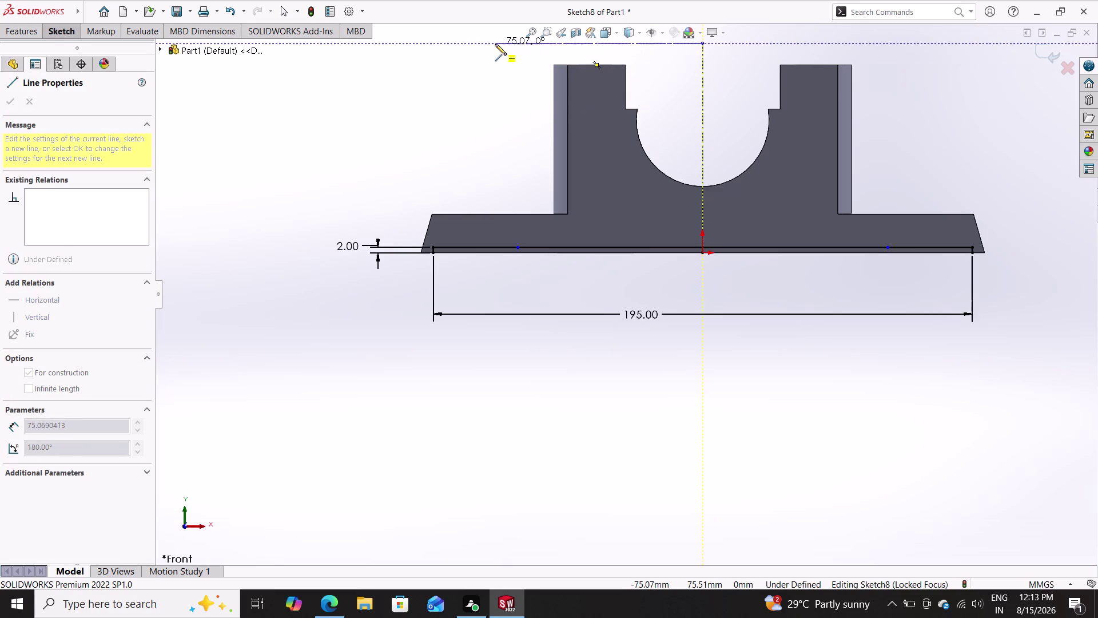
click(501, 43)
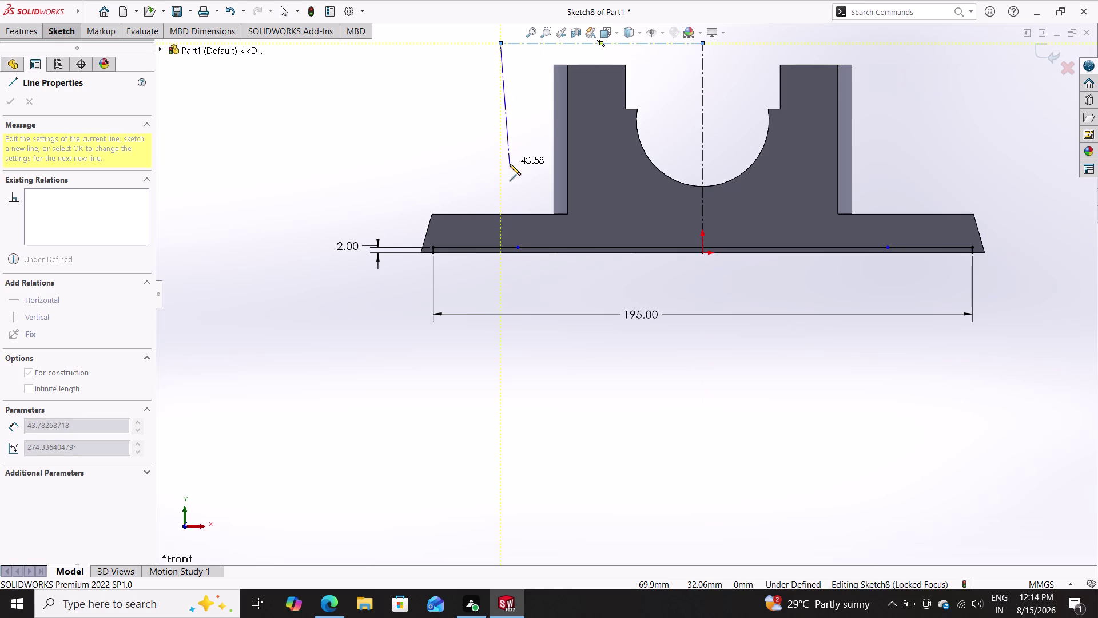
click(499, 222)
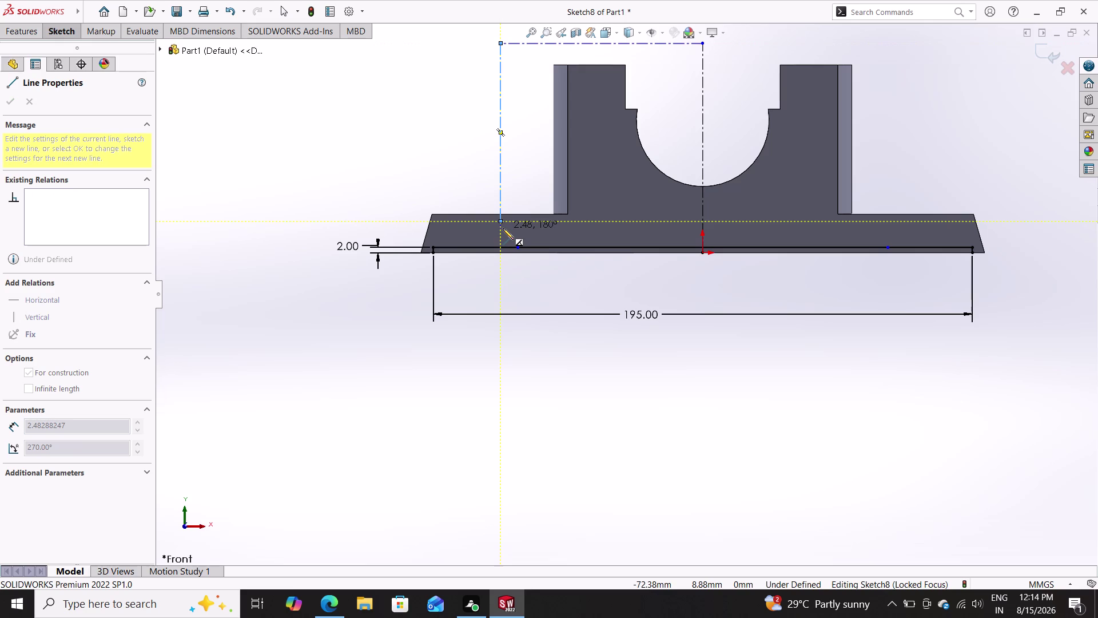
key(Escape)
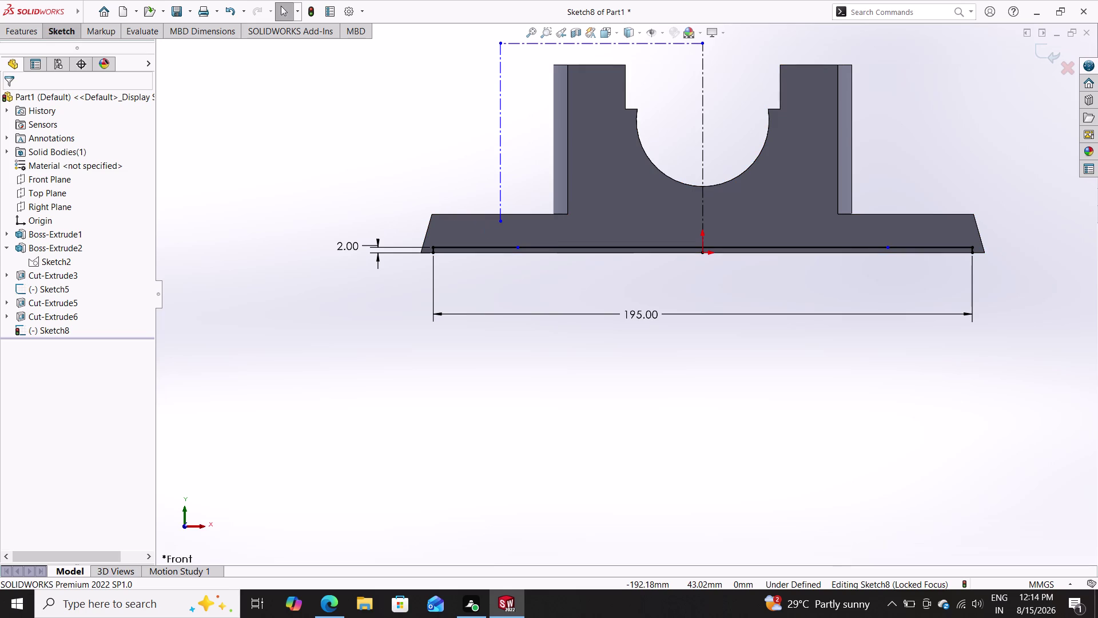
click(52, 26)
Sketch a roughly 15 mm horizontal centerline across the left vertical construction line's lower end.
click(120, 48)
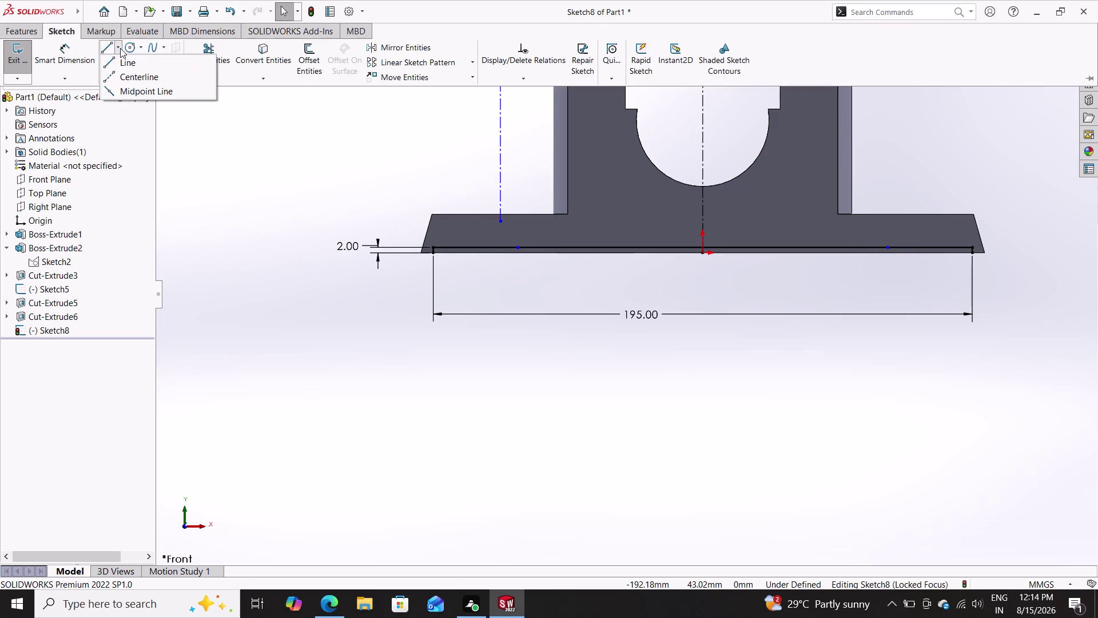
click(123, 78)
scroll(down, 3)
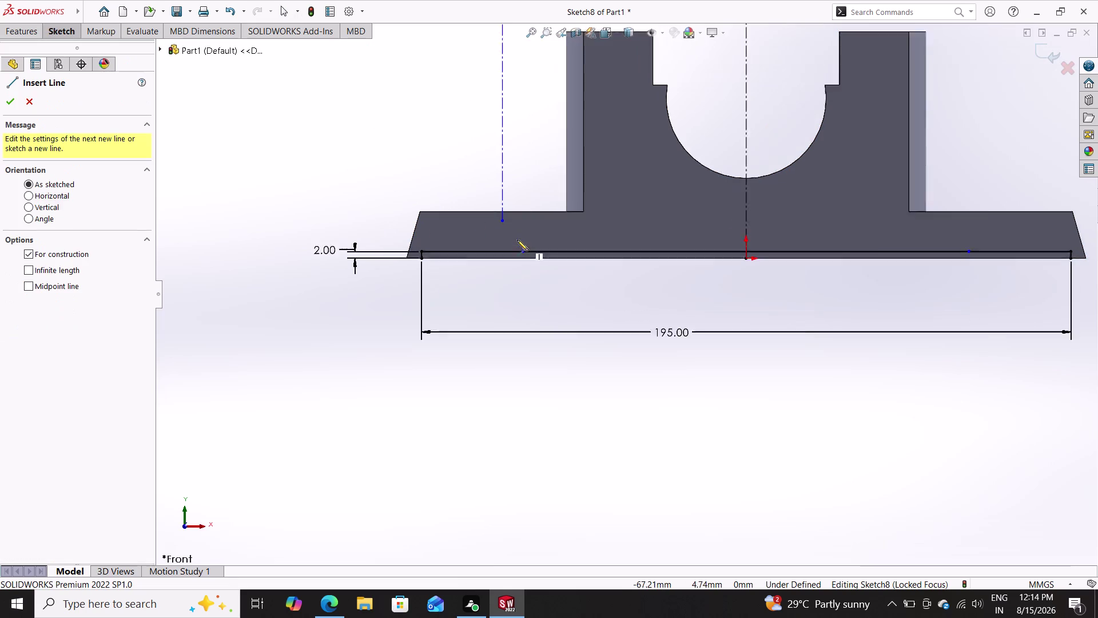
scroll(down, 3)
scroll(down, 3)
click(478, 222)
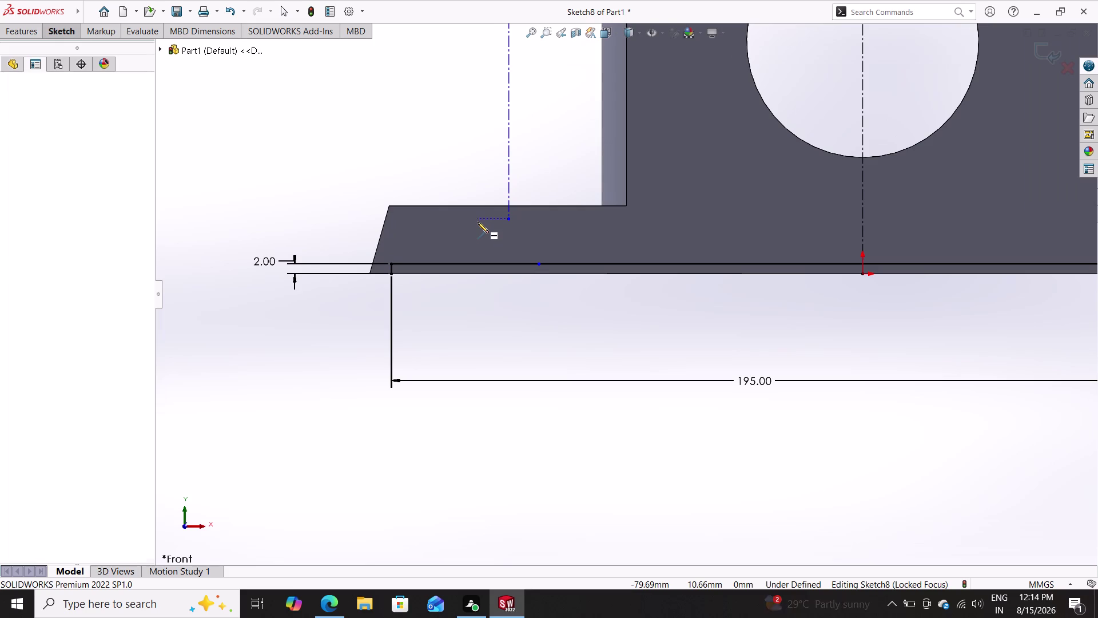
click(551, 221)
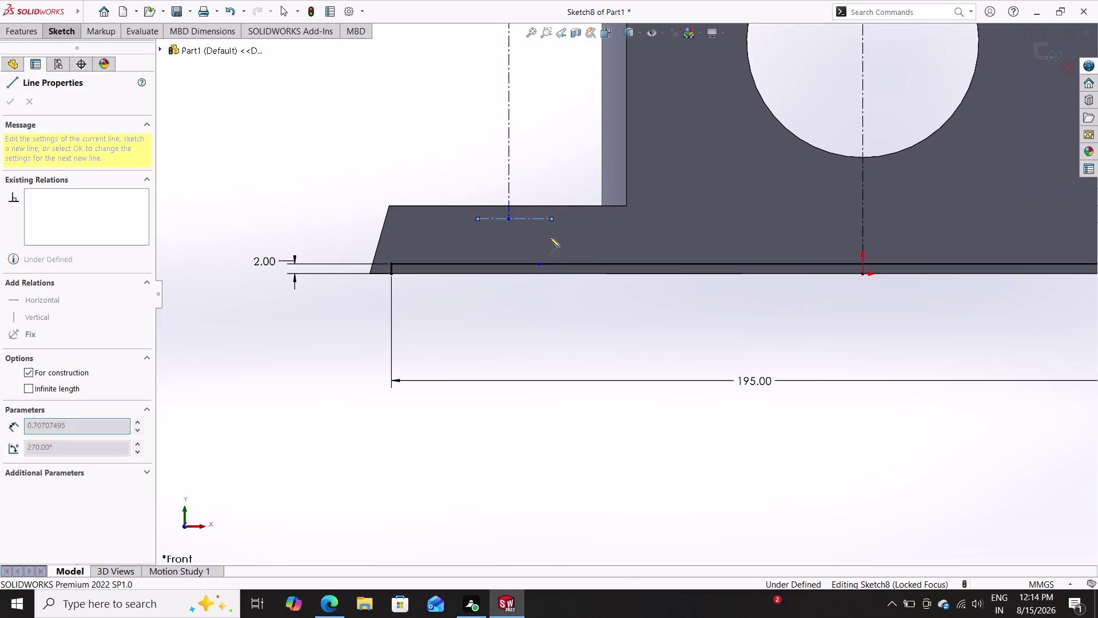
key(Escape)
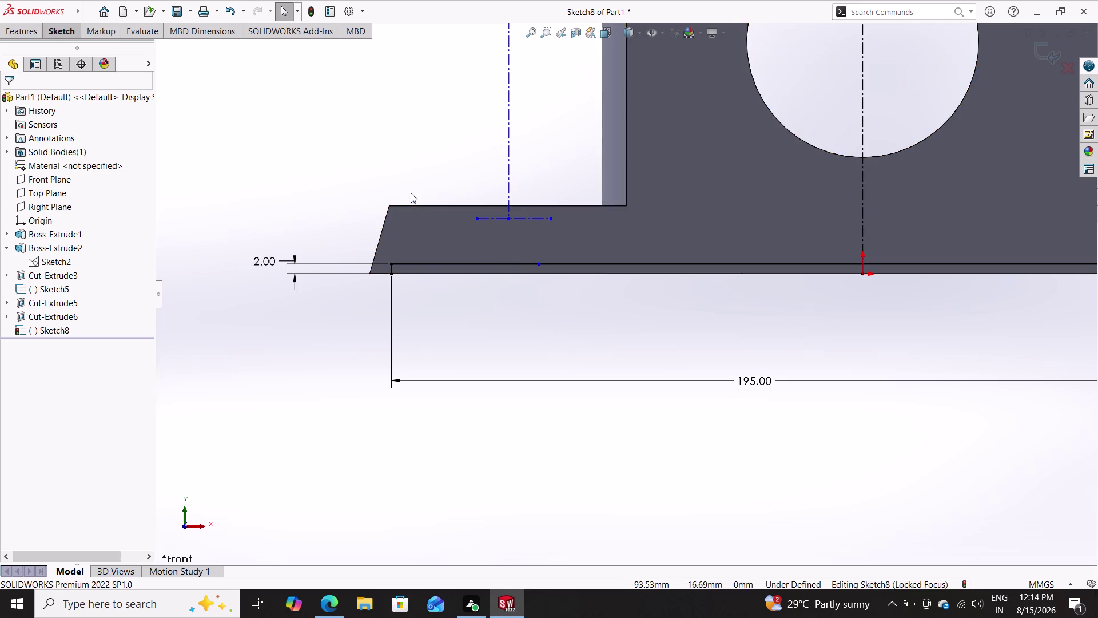
scroll(down, 3)
scroll(down, 3)
scroll(up, 3)
scroll(down, 3)
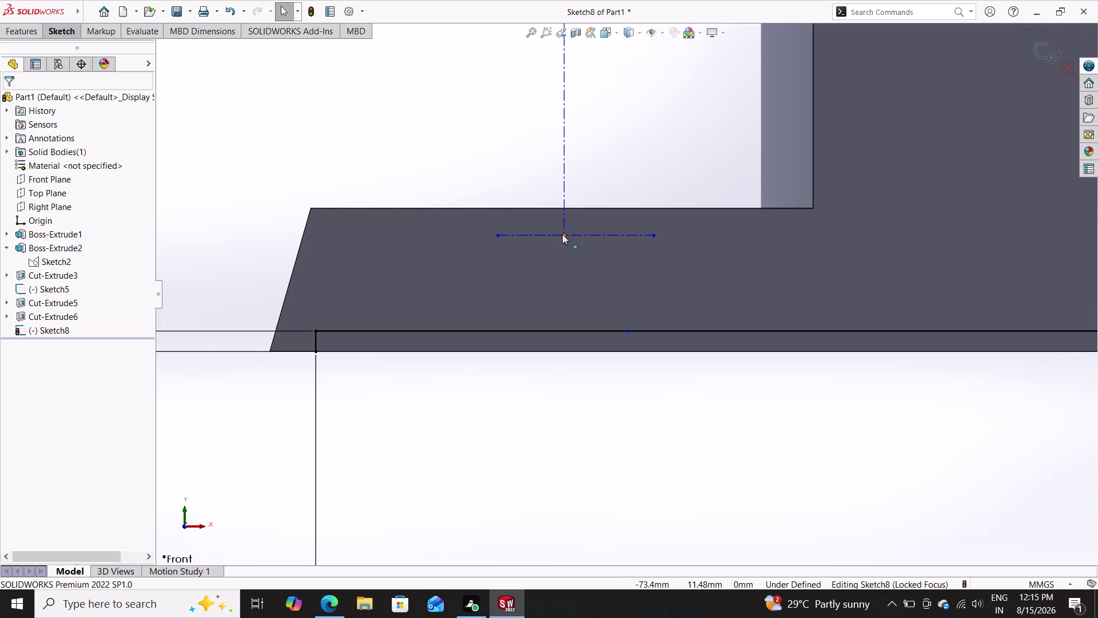
click(593, 236)
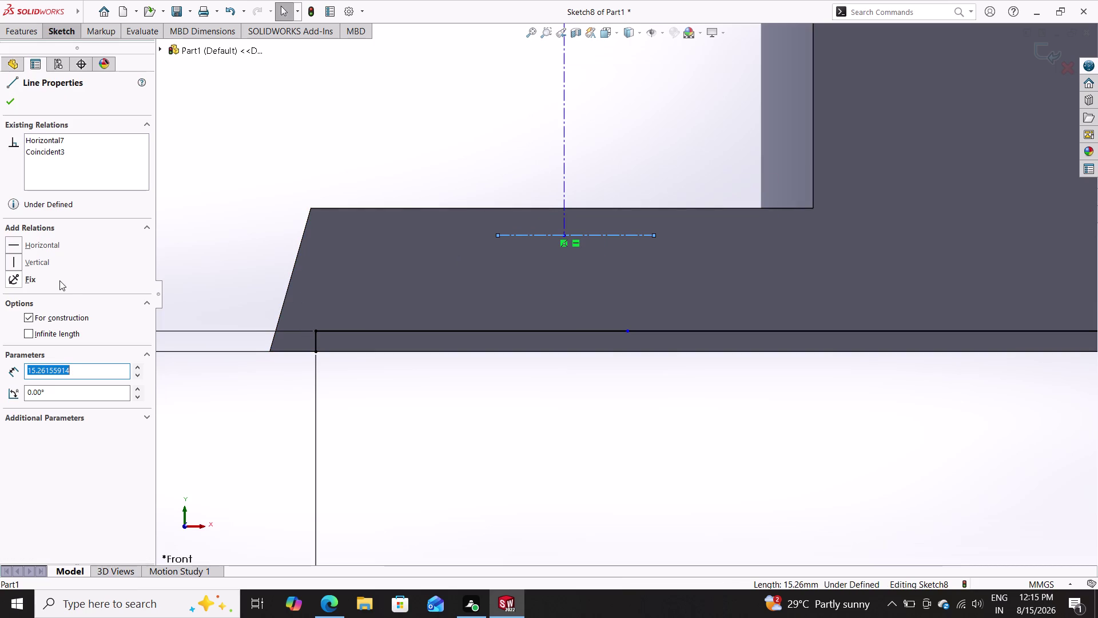
Add a Midpoint relation between the vertical line's lower end and the short centerline.
key(Escape)
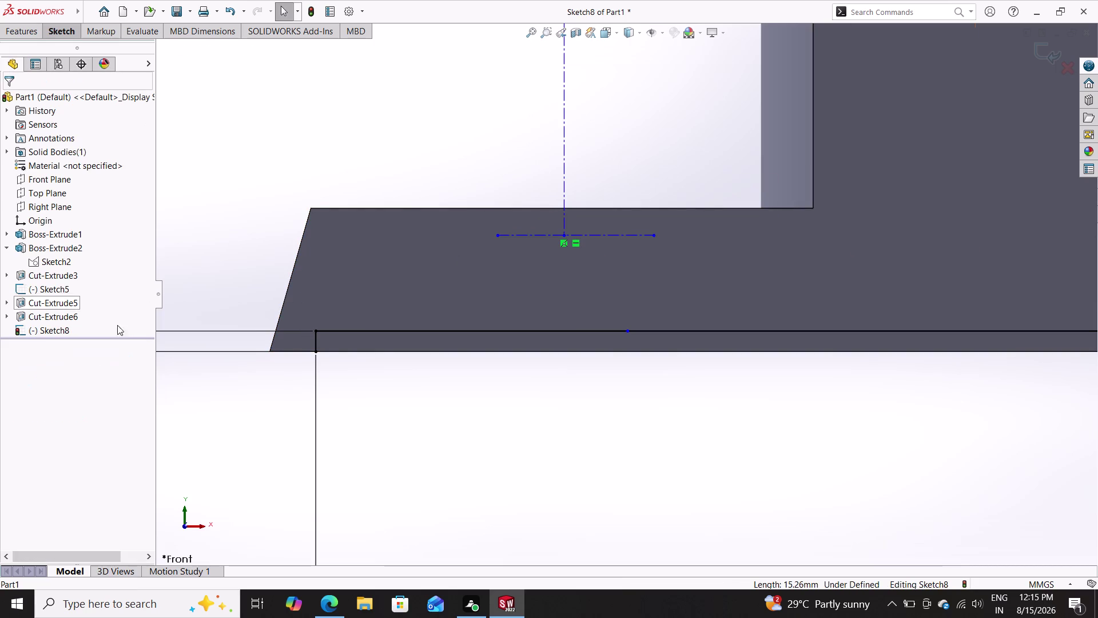
key(Escape)
key(Escape)
key(Escape)
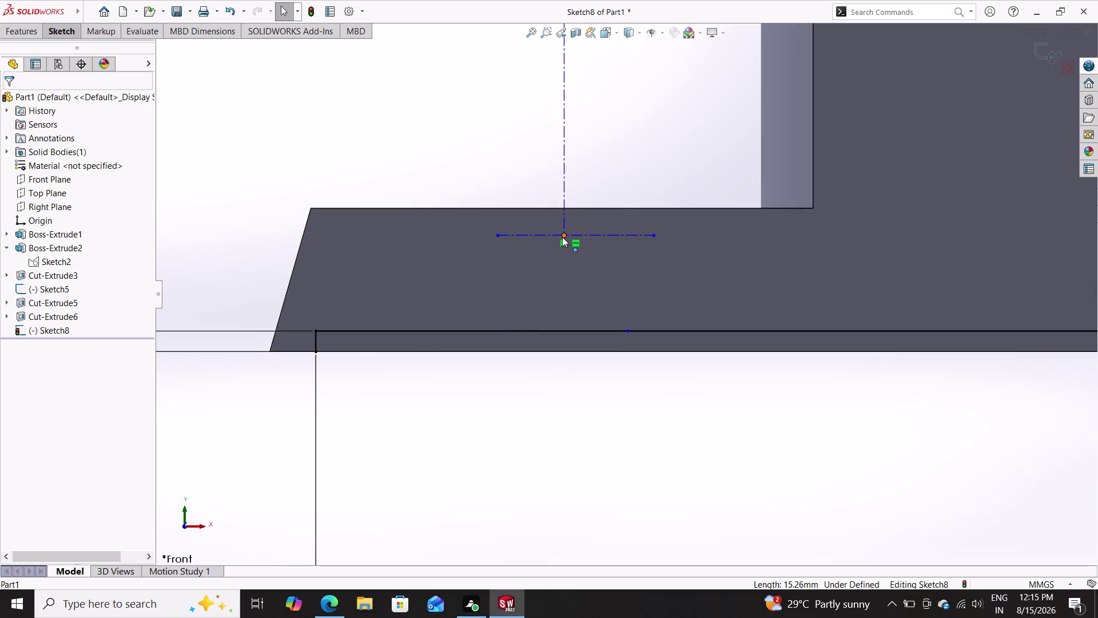
click(563, 235)
click(601, 235)
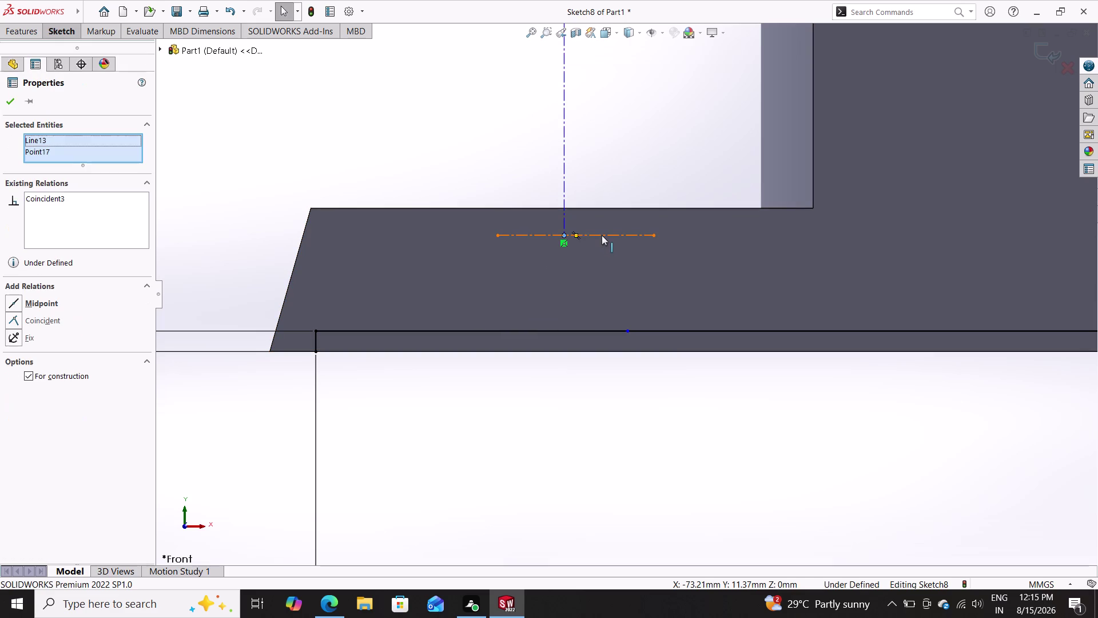
double_click(17, 305)
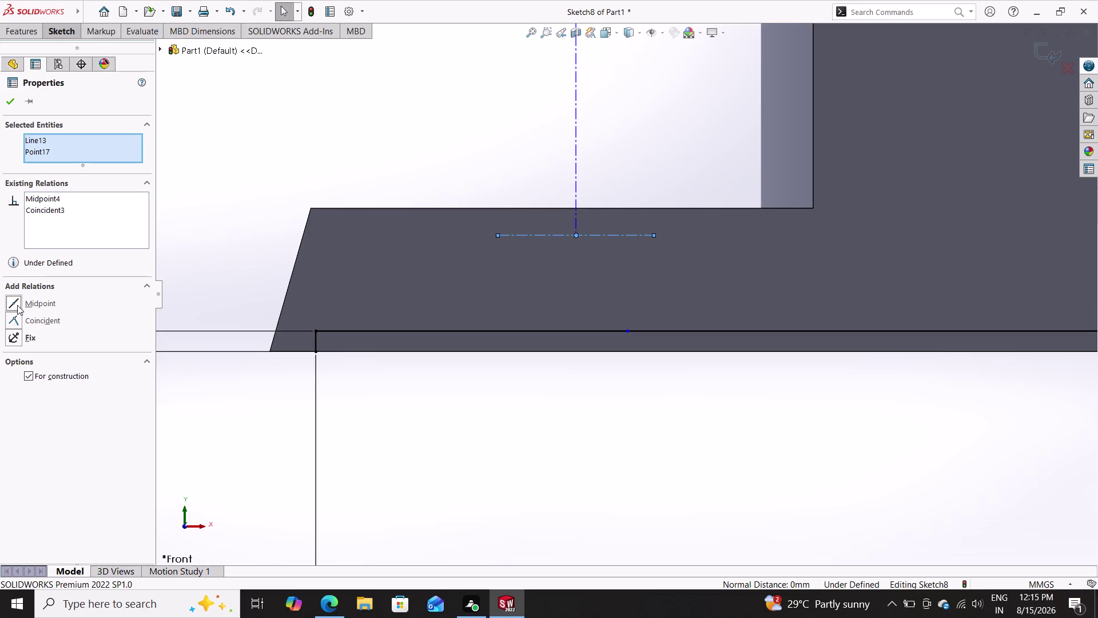
click(10, 99)
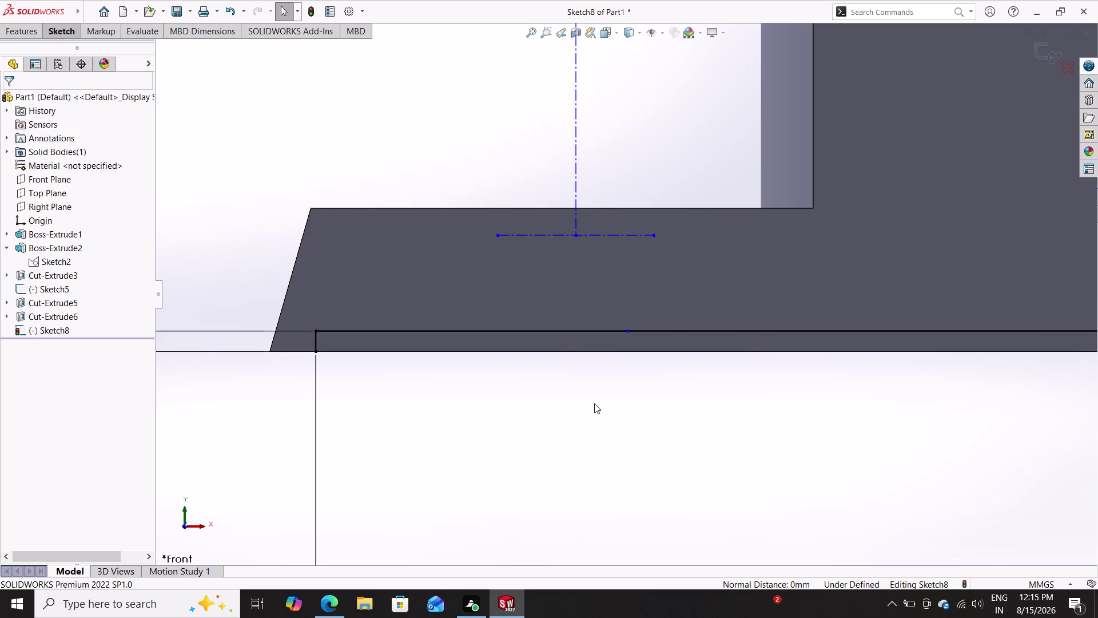
scroll(down, 3)
scroll(up, 3)
scroll(up, 3)
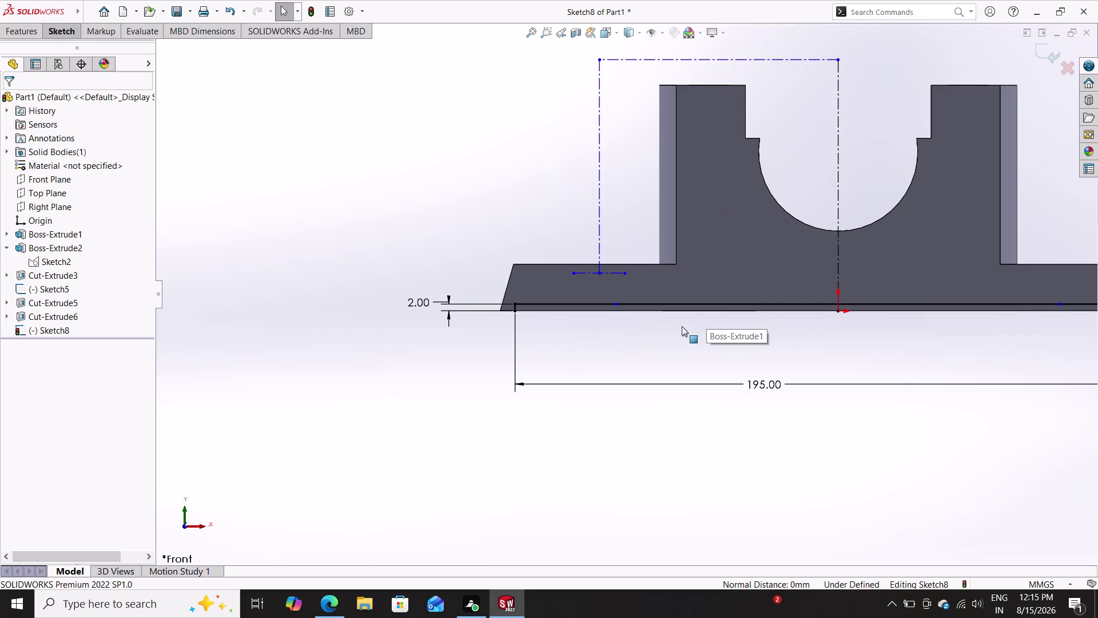